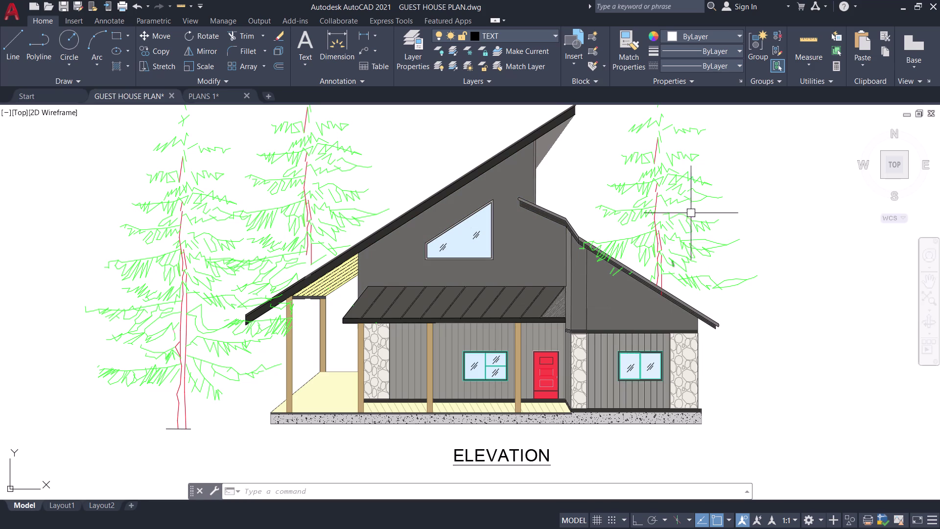
Pan around the guest house elevation, then switch to the PLANS 1 drawing.
middle_drag(810, 234, 683, 153)
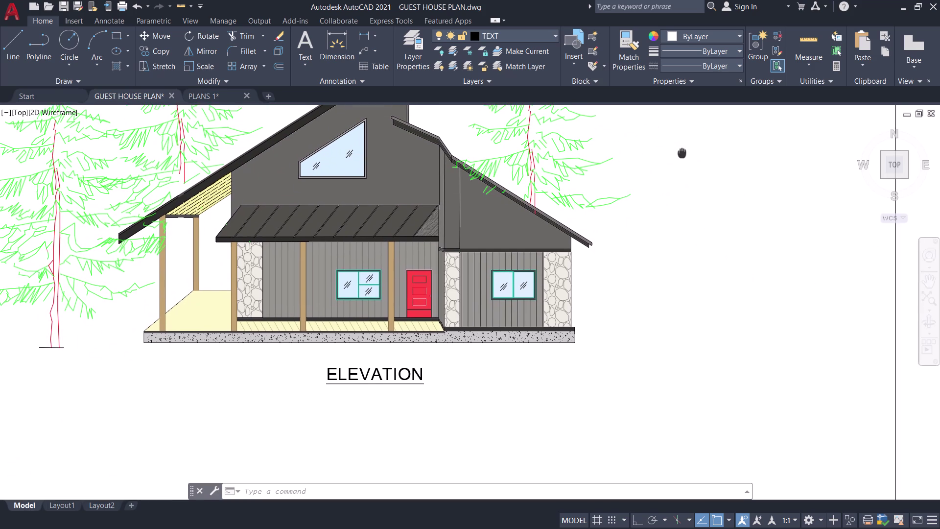
middle_drag(682, 153, 678, 155)
middle_drag(674, 271, 738, 212)
scroll(down, 3)
middle_drag(692, 234, 666, 266)
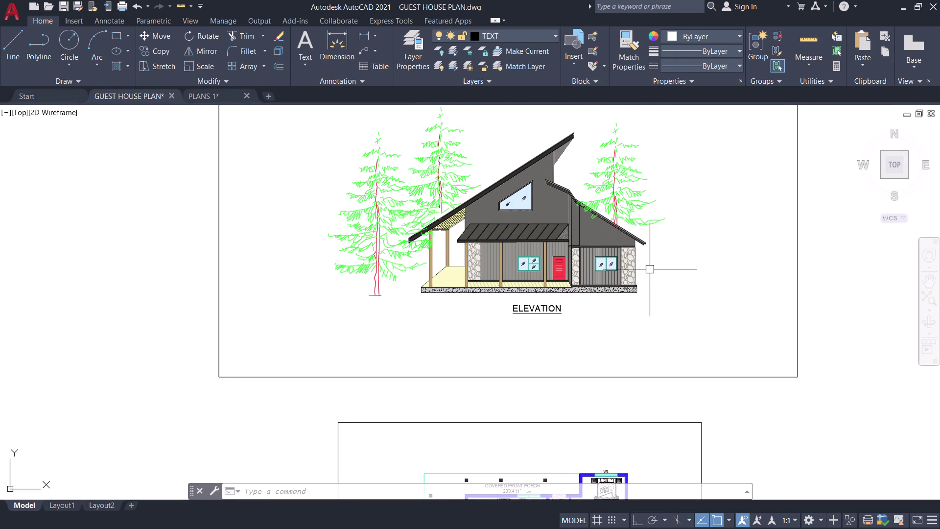
middle_drag(587, 321, 469, 302)
scroll(up, 3)
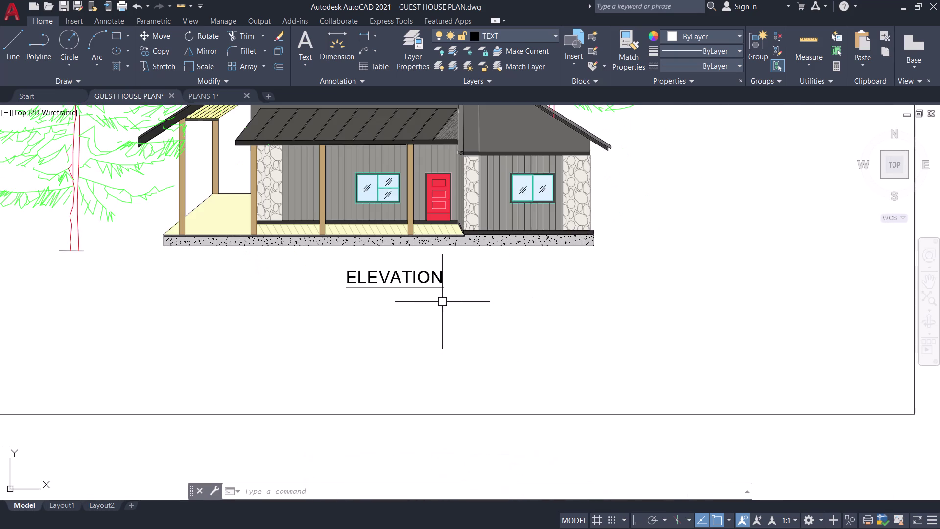
middle_drag(442, 302, 387, 324)
scroll(down, 3)
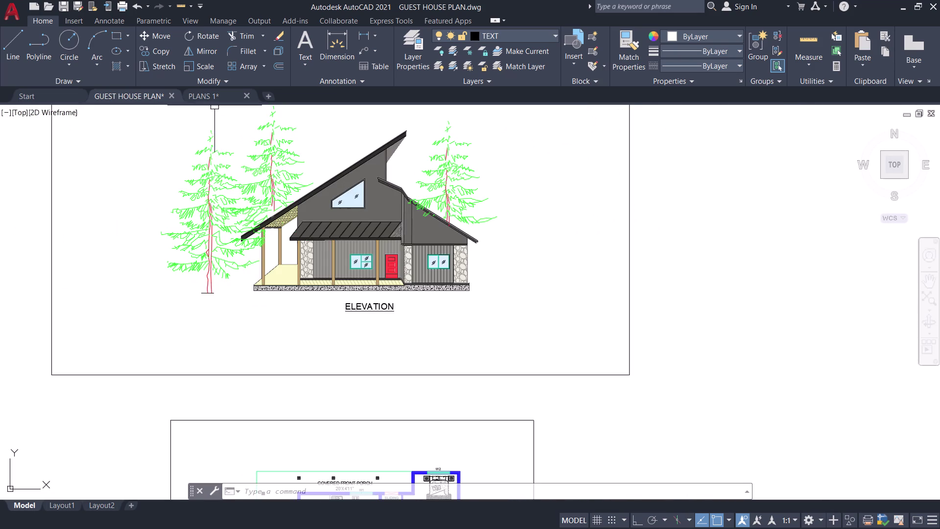
click(213, 95)
scroll(down, 3)
middle_drag(351, 199, 298, 200)
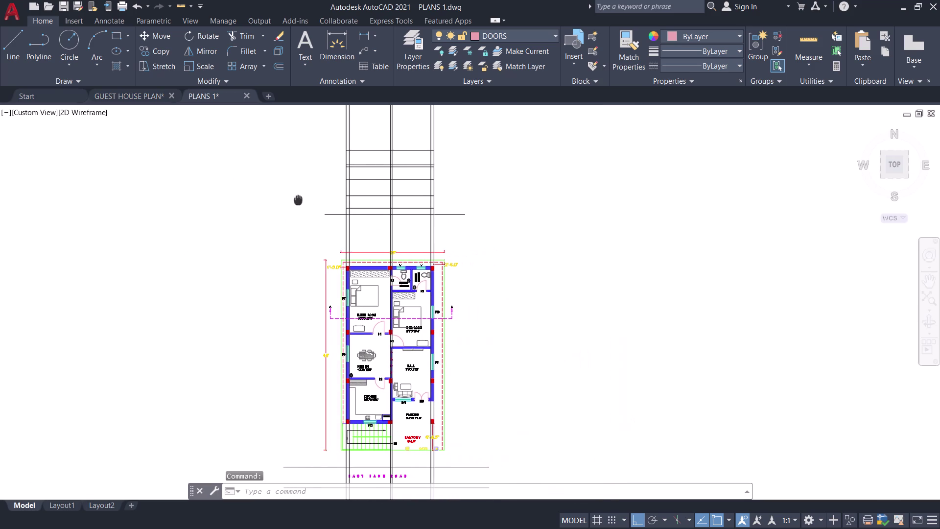
middle_drag(299, 200, 297, 200)
middle_drag(284, 200, 222, 263)
scroll(up, 3)
middle_drag(299, 241, 201, 236)
scroll(up, 3)
middle_drag(200, 235, 163, 224)
scroll(down, 3)
middle_drag(152, 248, 208, 173)
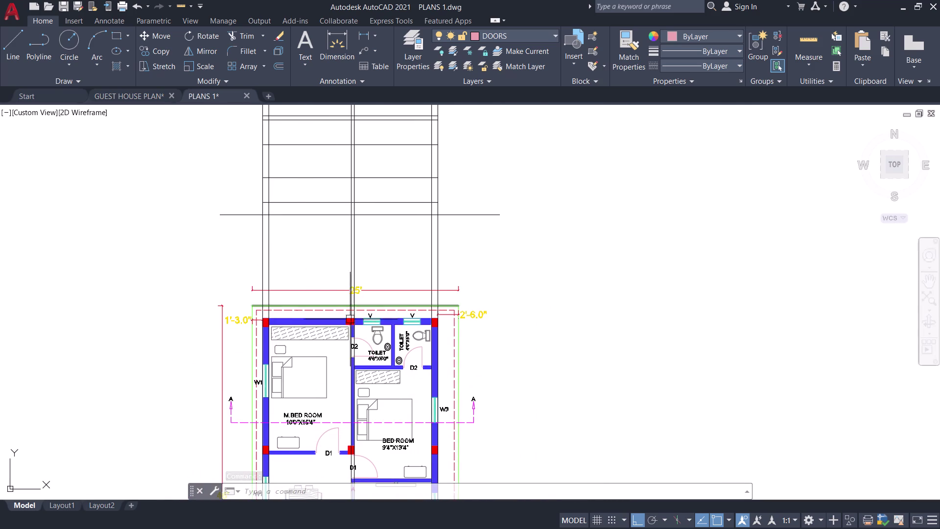
scroll(up, 3)
middle_drag(331, 358, 367, 275)
scroll(down, 3)
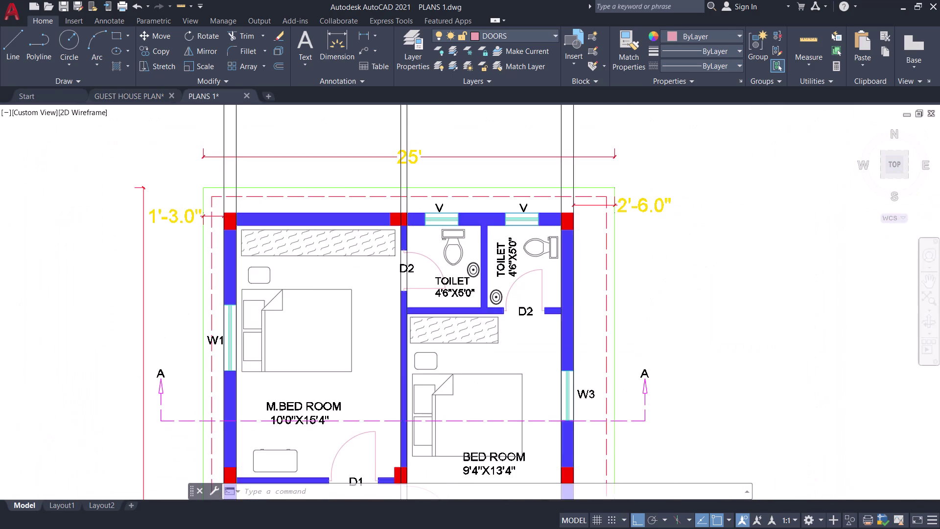
middle_drag(369, 272, 421, 405)
middle_drag(497, 300, 469, 333)
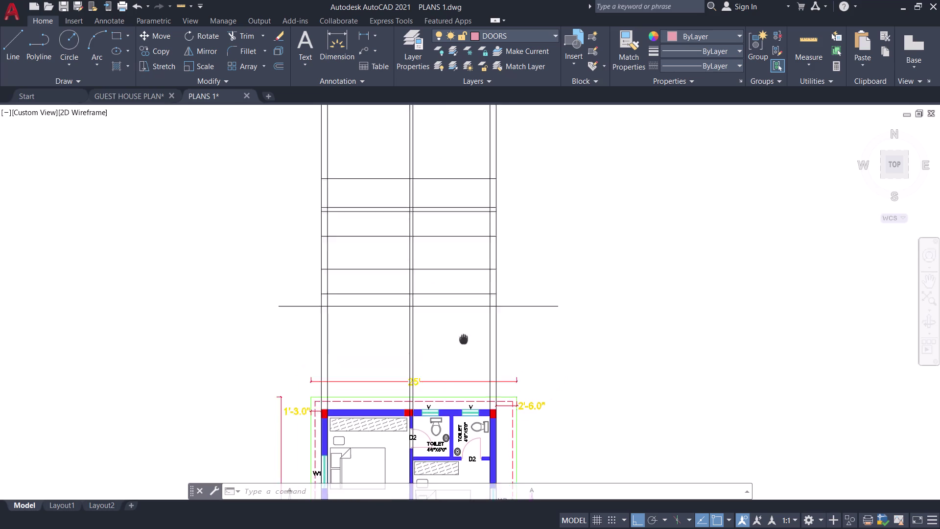
middle_drag(469, 333, 432, 355)
scroll(up, 3)
scroll(down, 3)
middle_drag(417, 266, 537, 196)
middle_drag(527, 200, 522, 280)
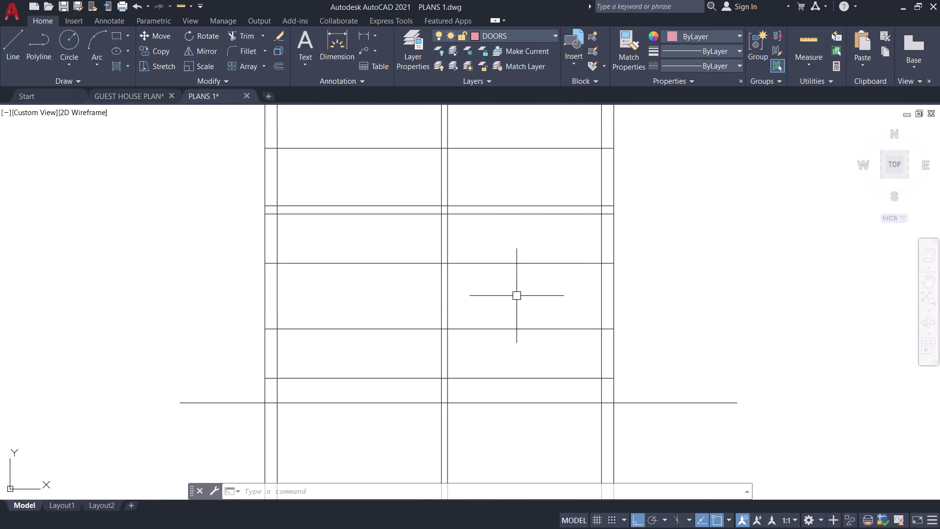
middle_drag(517, 296, 481, 217)
scroll(down, 3)
middle_drag(481, 217, 487, 266)
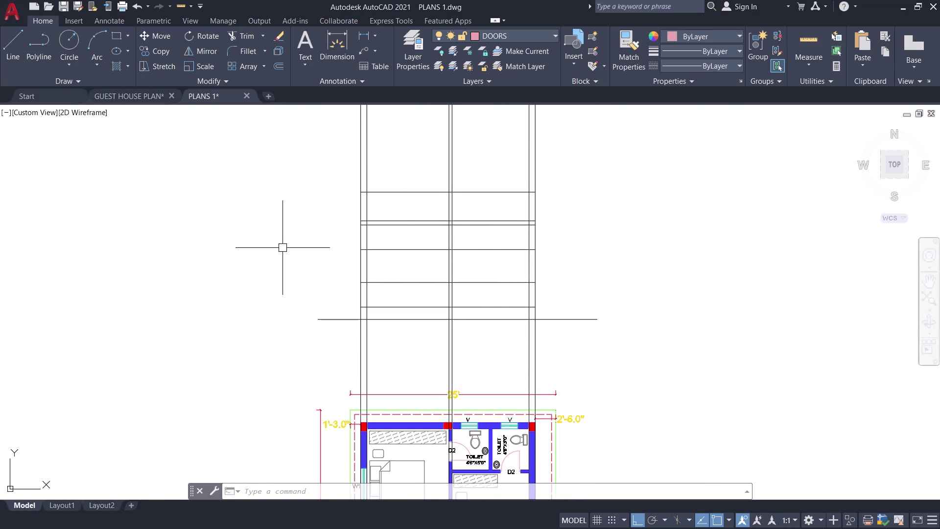
key(o)
key(p)
Set the uniform 2D model space background colour to Black and close Options.
key(space)
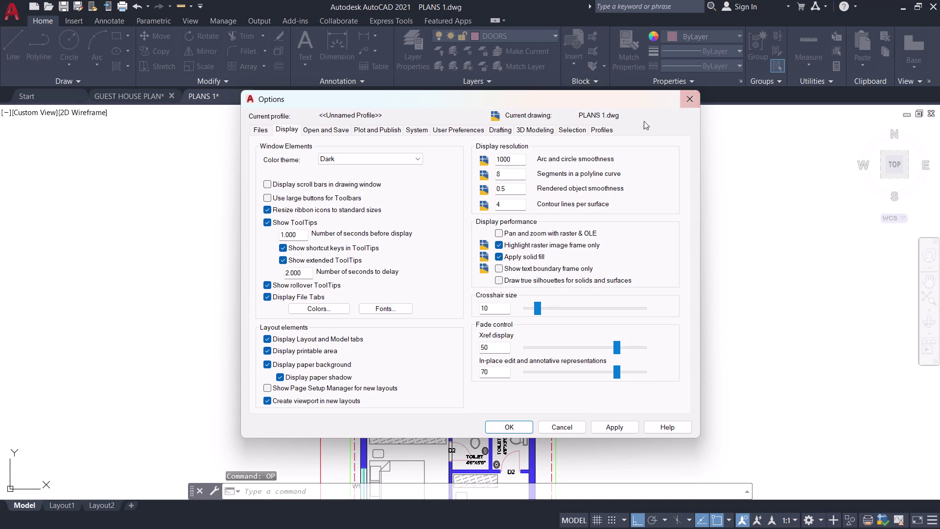
click(328, 308)
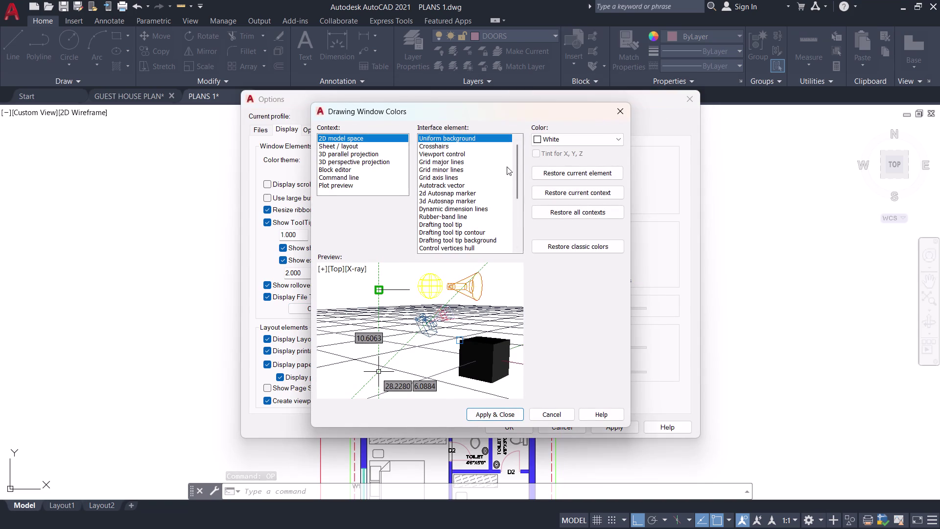
click(566, 136)
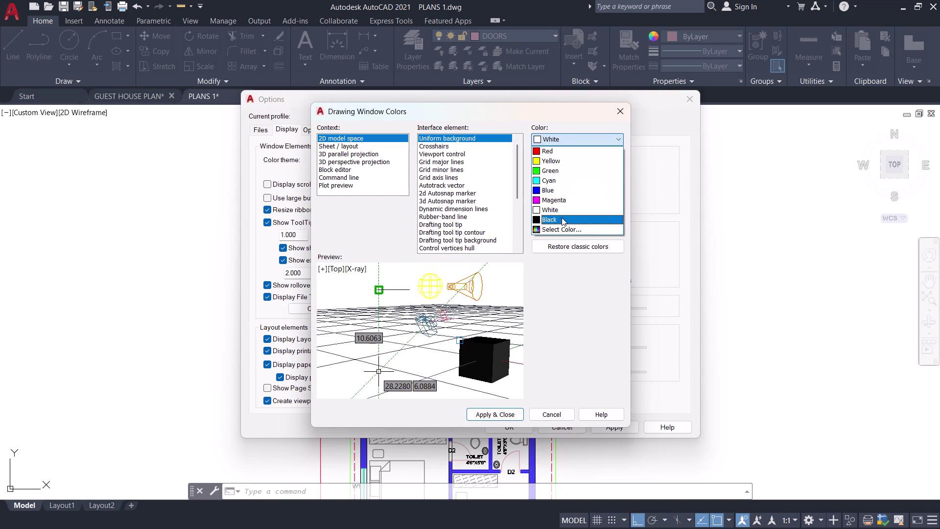
click(561, 218)
click(501, 417)
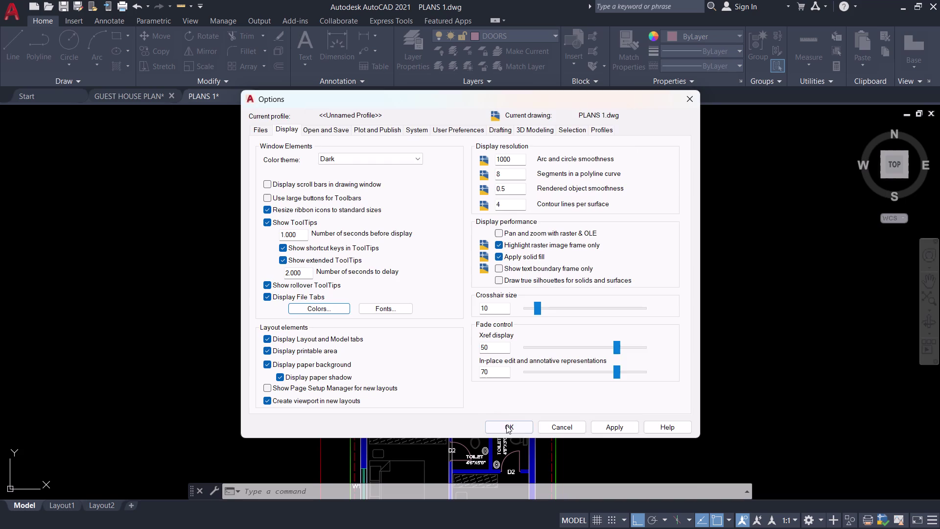
click(508, 426)
scroll(up, 3)
middle_drag(499, 259, 449, 268)
scroll(down, 3)
middle_drag(449, 270, 428, 265)
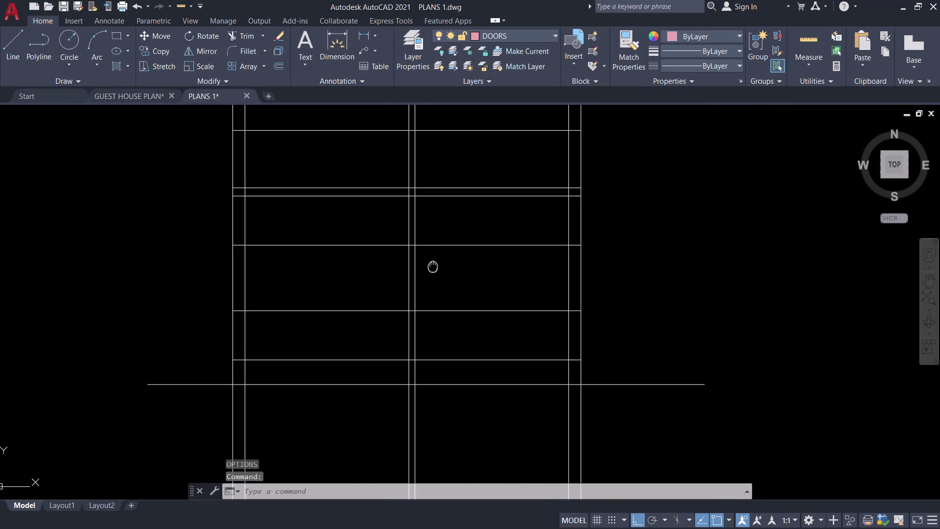
middle_drag(428, 265, 369, 260)
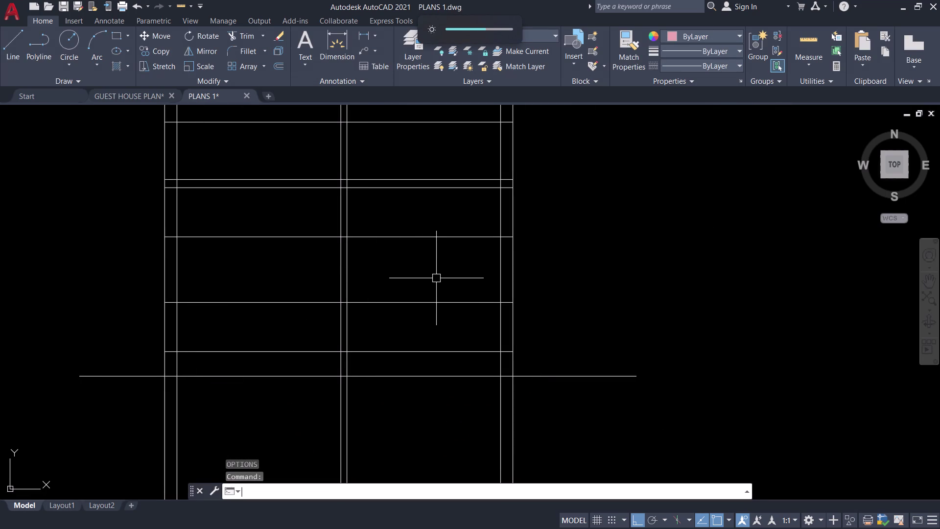
middle_drag(438, 318, 452, 254)
scroll(down, 3)
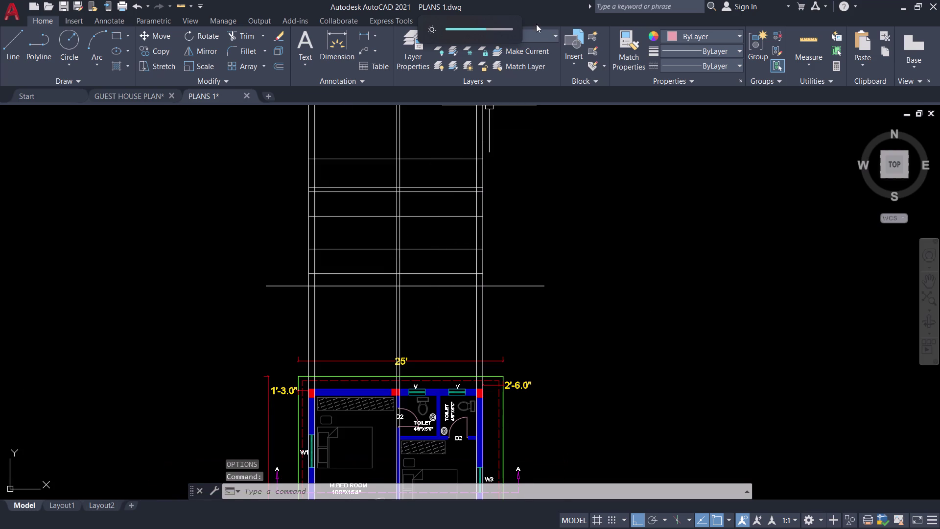
middle_drag(519, 293, 511, 279)
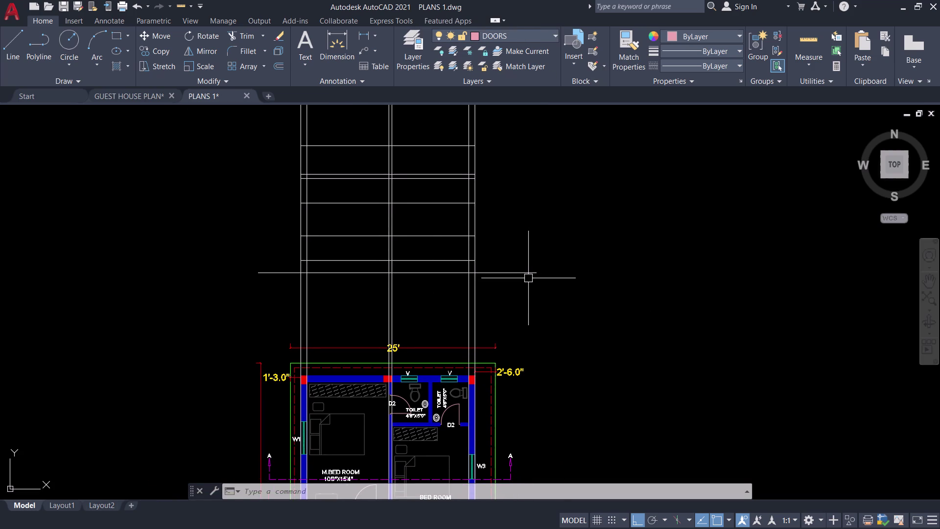
key(x)
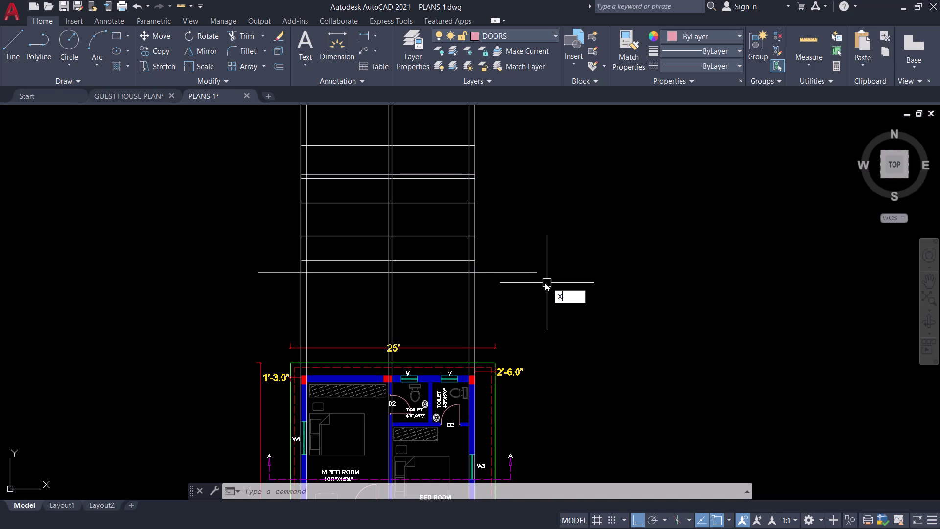
Start vertical construction lines (XLINE, Ver) and place one through the toilet door jamb.
key(l)
key(space)
key(v)
key(space)
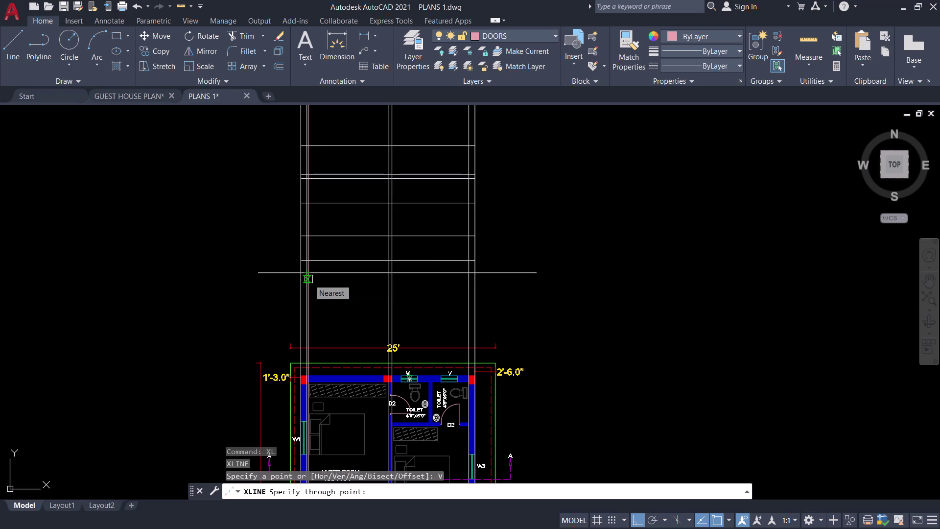
middle_drag(438, 409, 440, 410)
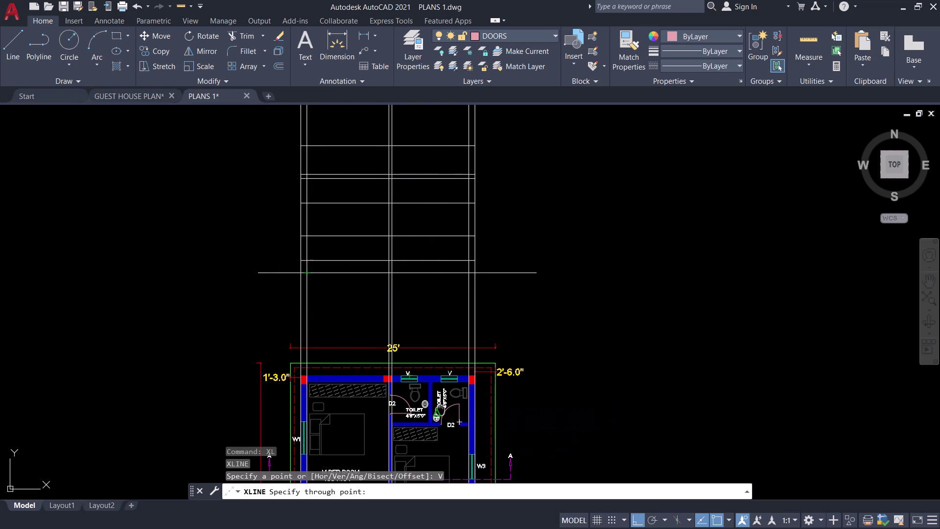
middle_drag(440, 410, 477, 303)
scroll(up, 3)
scroll(up, 3)
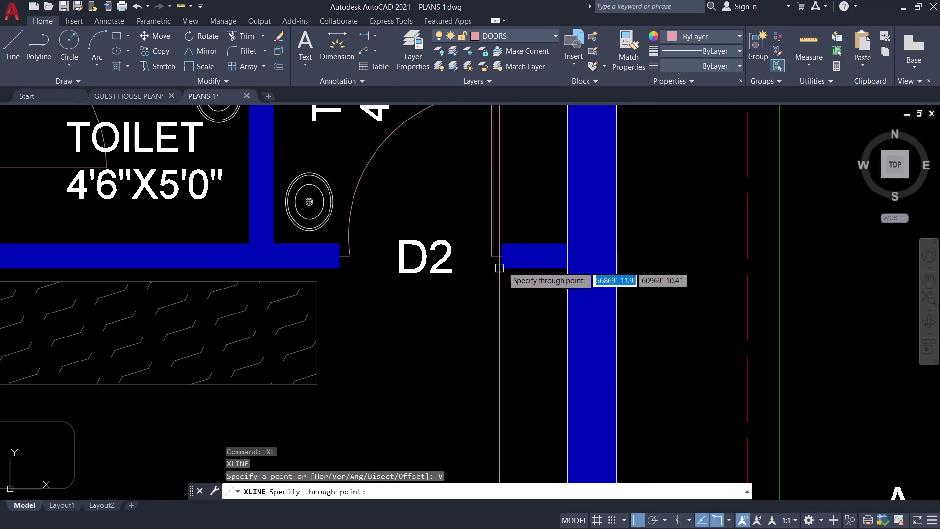
scroll(up, 3)
click(494, 291)
Add a vertical construction line through the wall edge and finish the command.
scroll(down, 3)
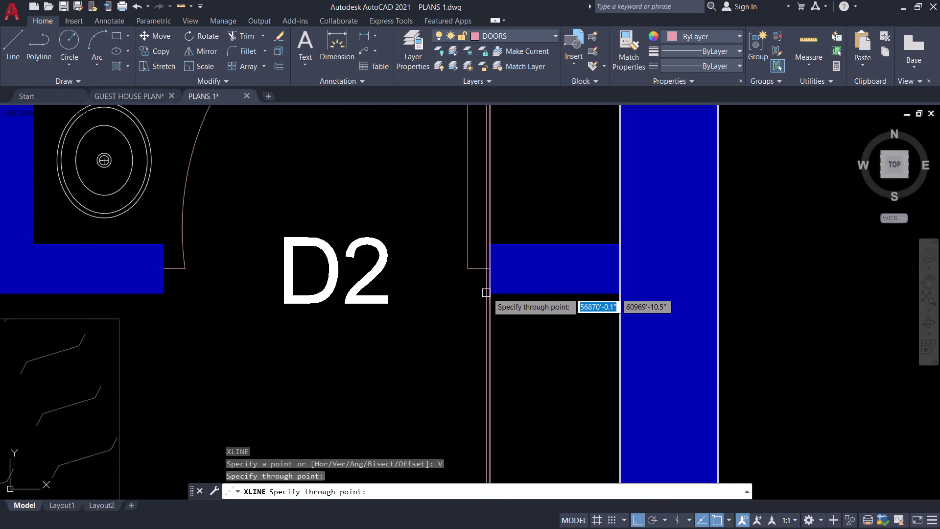
scroll(up, 3)
click(310, 296)
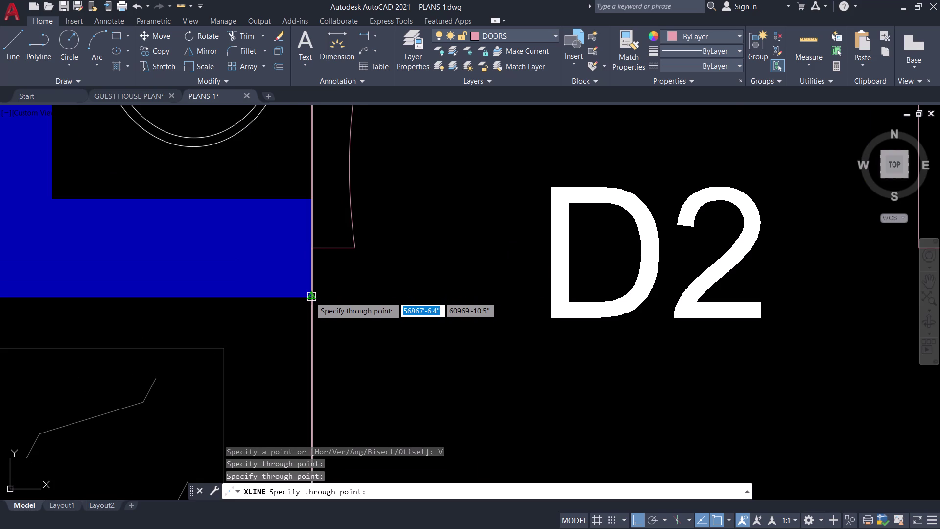
scroll(down, 3)
scroll(down, 3)
scroll(down, 3)
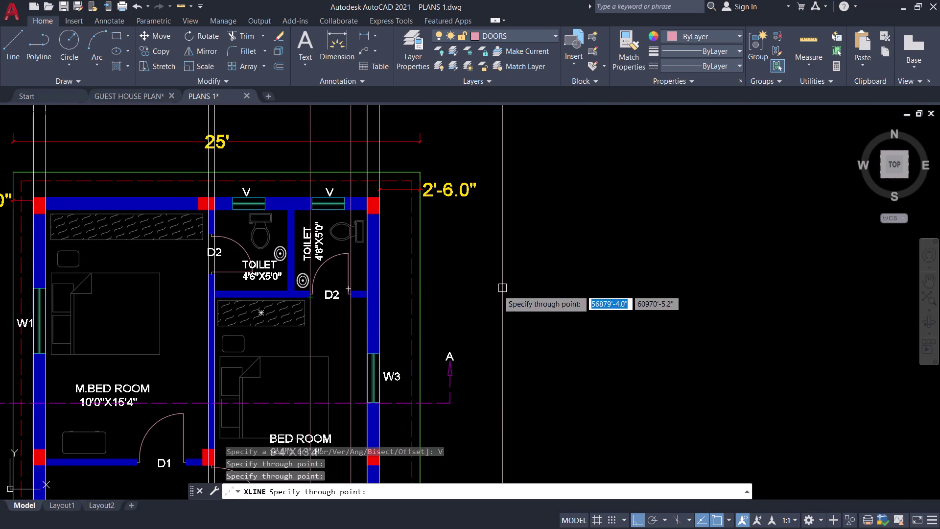
middle_drag(485, 295, 511, 246)
key(space)
scroll(down, 3)
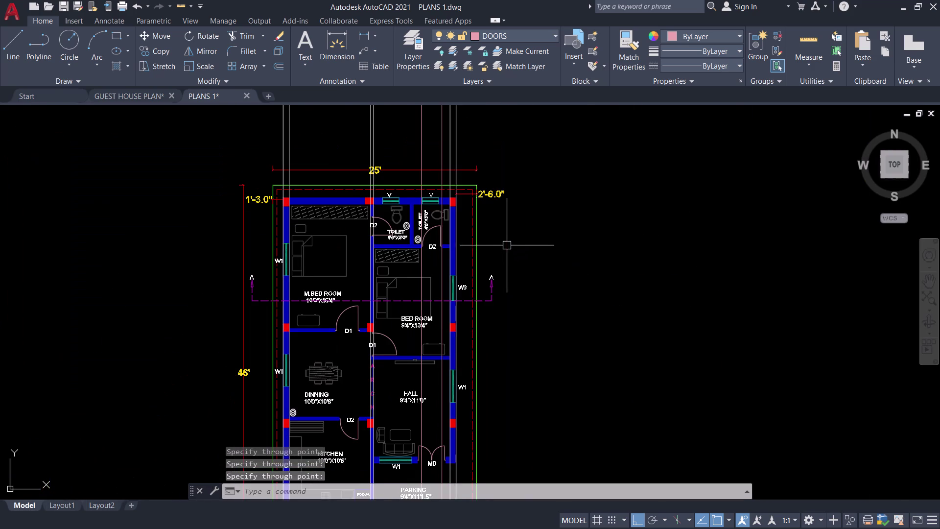
middle_drag(509, 244, 530, 256)
middle_drag(605, 233, 612, 390)
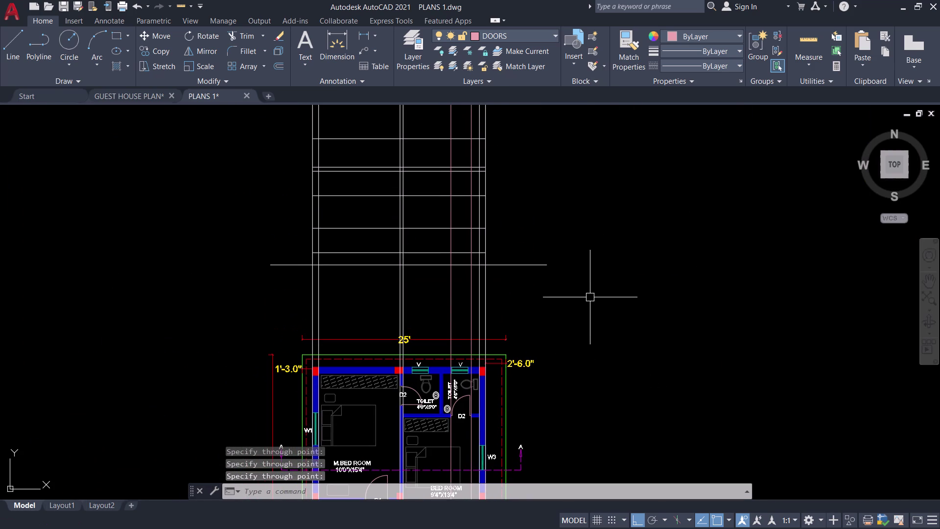
scroll(up, 3)
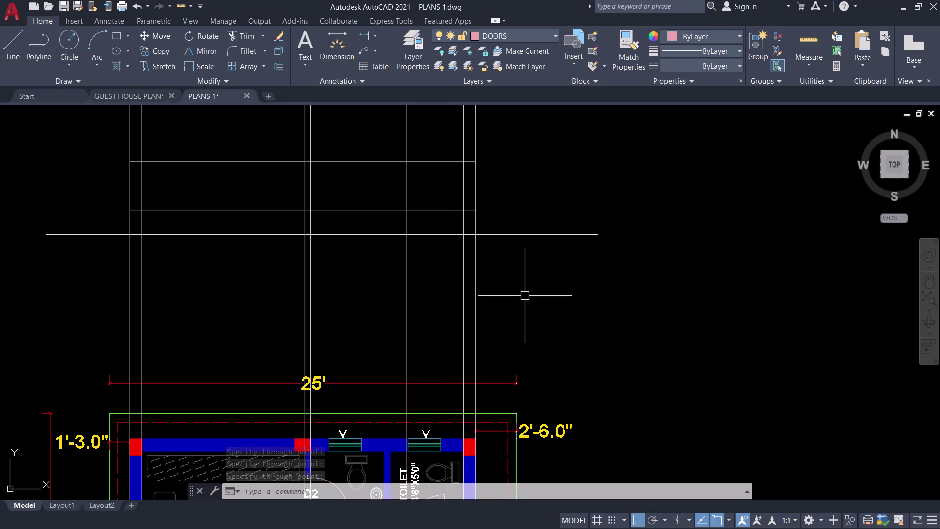
Trim the projection lines using a fence drawn across them.
key(t)
key(r)
key(space)
click(539, 301)
click(13, 304)
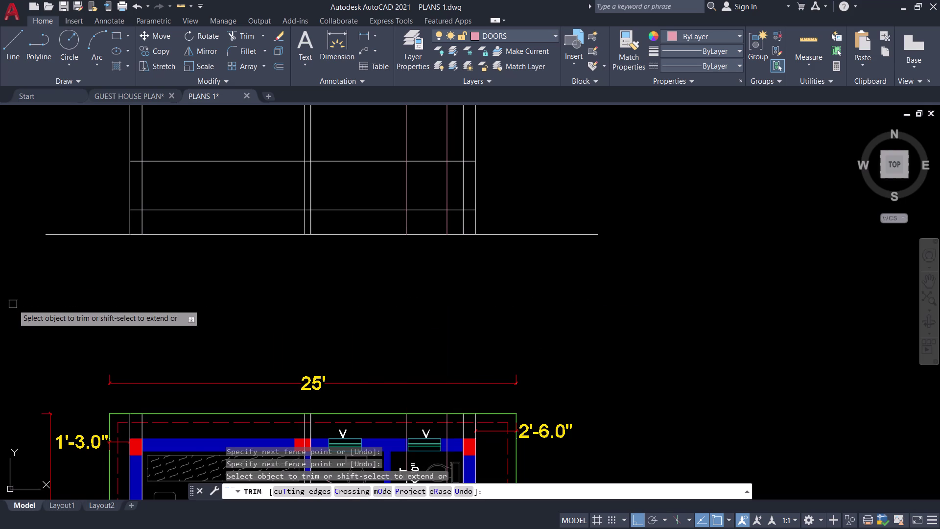
scroll(down, 3)
middle_drag(331, 348, 545, 173)
key(space)
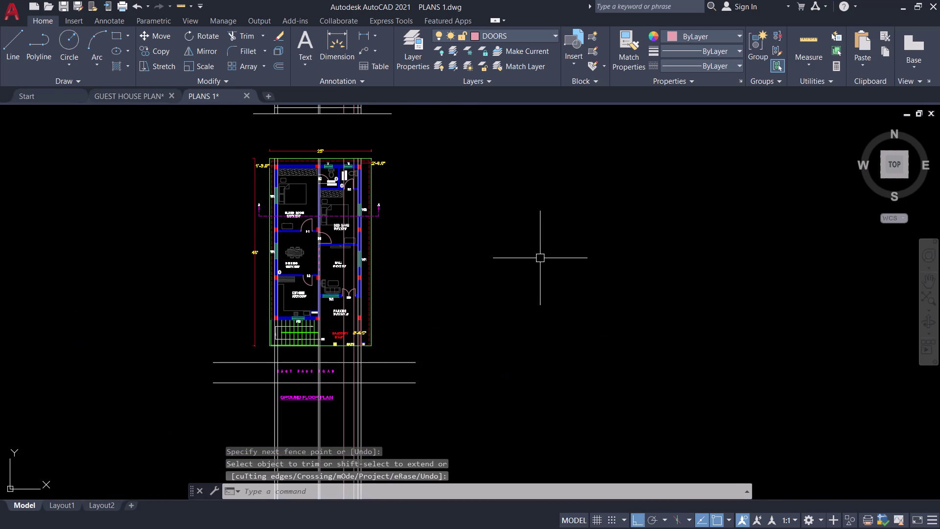
Erase the vertical projection lines crossing the ground floor plan.
middle_drag(540, 258, 608, 81)
drag(638, 248, 616, 257)
click(52, 348)
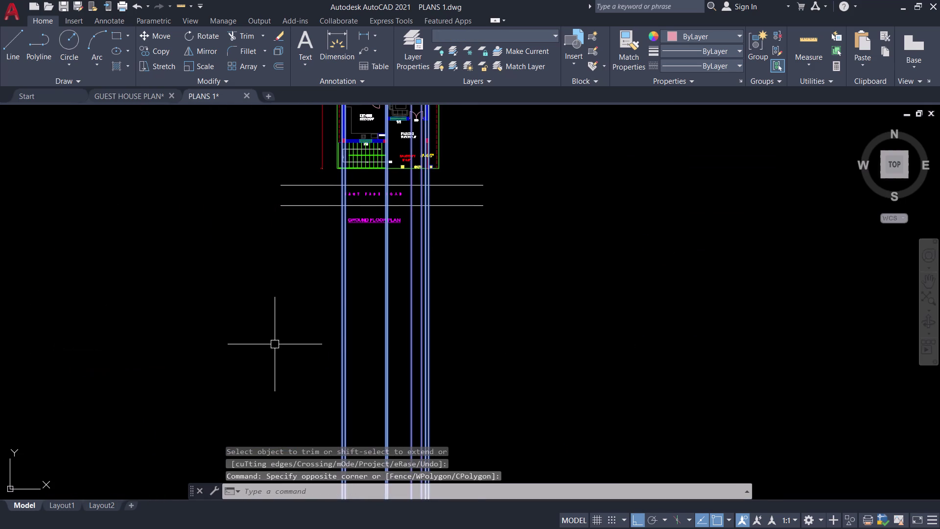
text(E)
key(space)
scroll(down, 3)
scroll(up, 3)
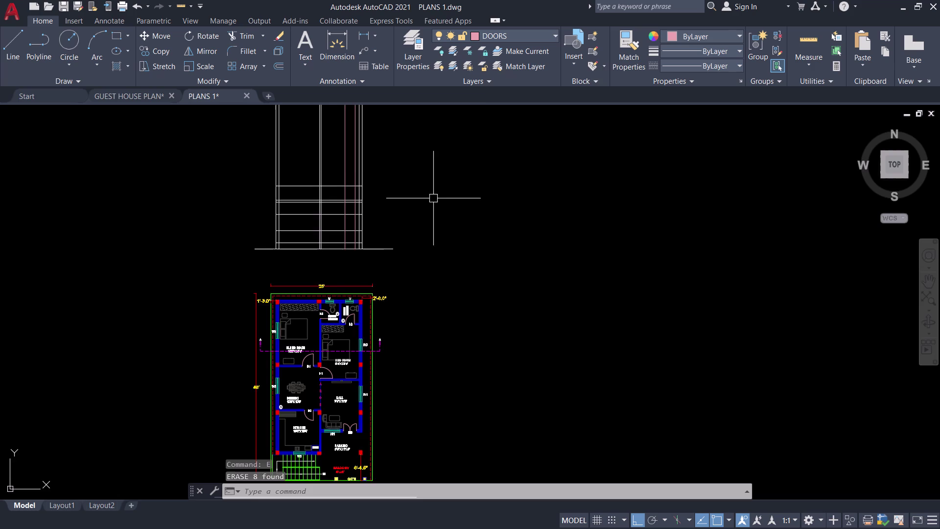
middle_drag(434, 198, 454, 295)
scroll(up, 3)
Fence-trim the leftover line ends above the elevation.
key(t)
key(r)
key(space)
drag(480, 212, 473, 209)
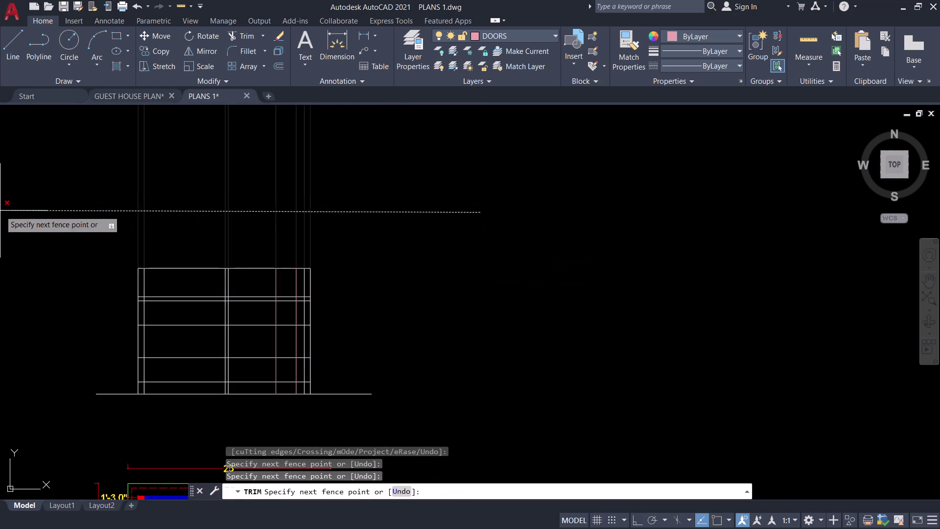
click(0, 210)
middle_drag(213, 236, 251, 176)
key(space)
scroll(up, 3)
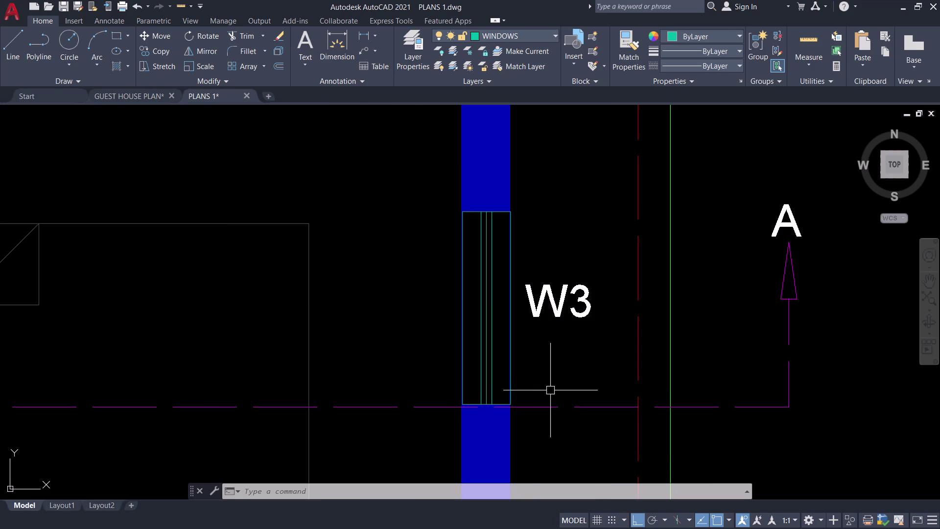
scroll(down, 3)
scroll(down, 3)
scroll(up, 3)
click(553, 399)
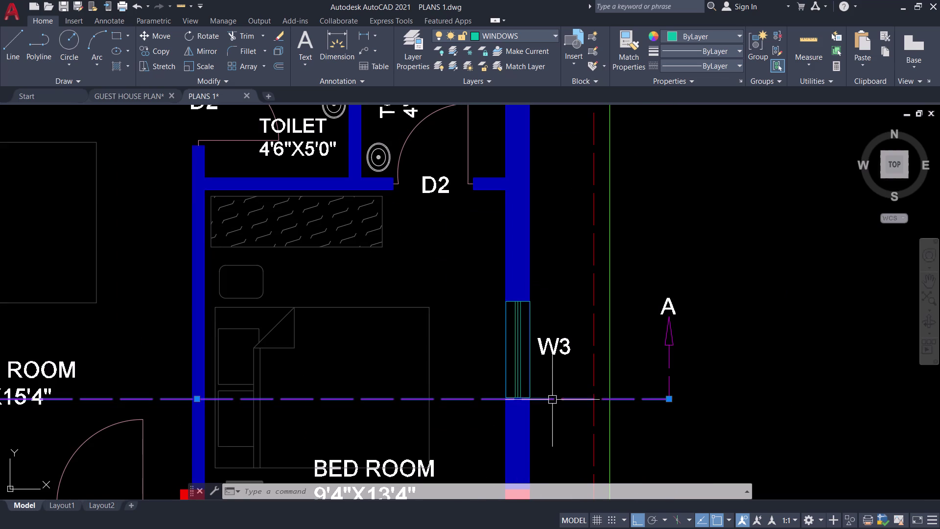
click(669, 368)
drag(682, 343, 670, 340)
drag(653, 325, 657, 325)
drag(680, 325, 668, 310)
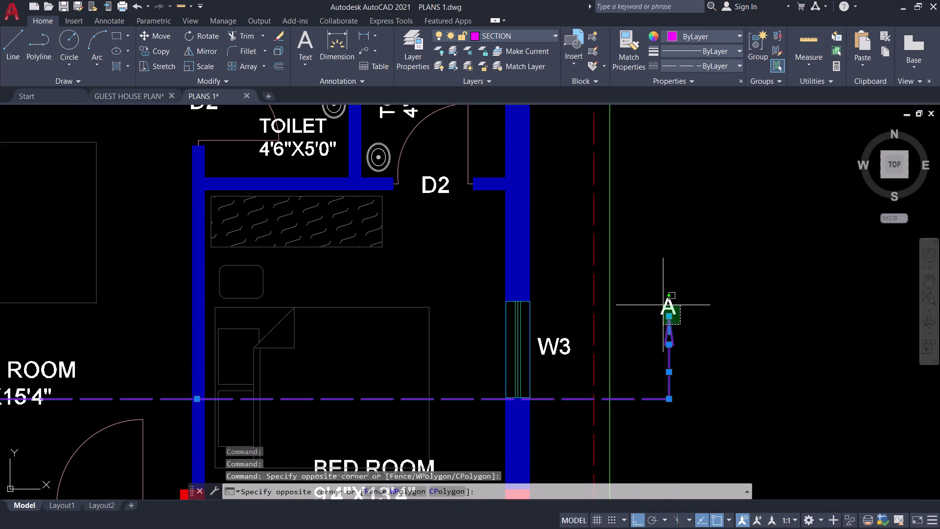
drag(667, 310, 660, 294)
click(658, 293)
scroll(down, 3)
middle_drag(680, 293, 706, 290)
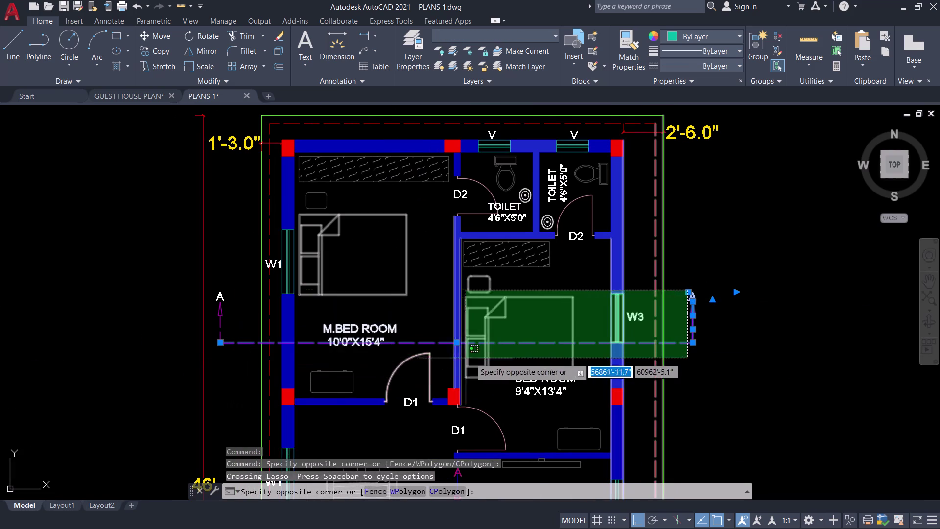
key(Escape)
scroll(up, 3)
drag(256, 327, 249, 321)
click(189, 304)
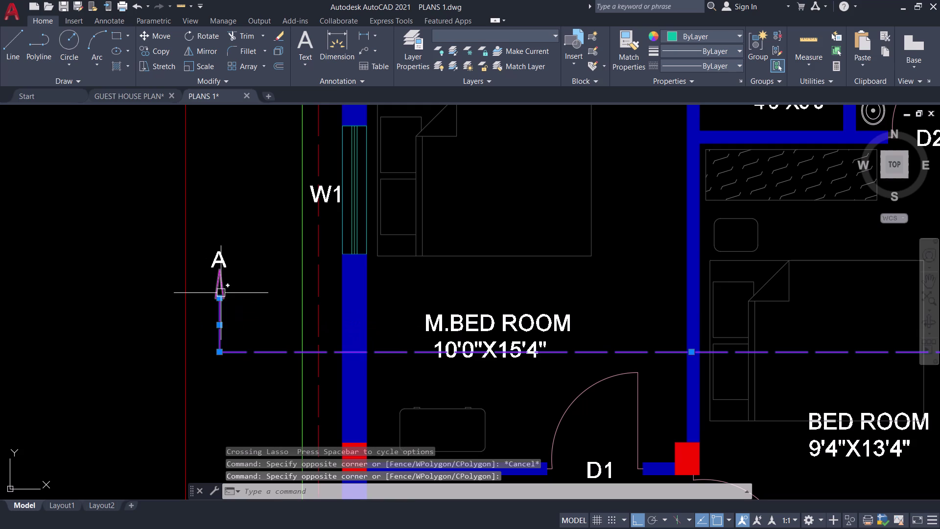
drag(235, 275, 231, 275)
click(196, 260)
scroll(up, 3)
scroll(down, 3)
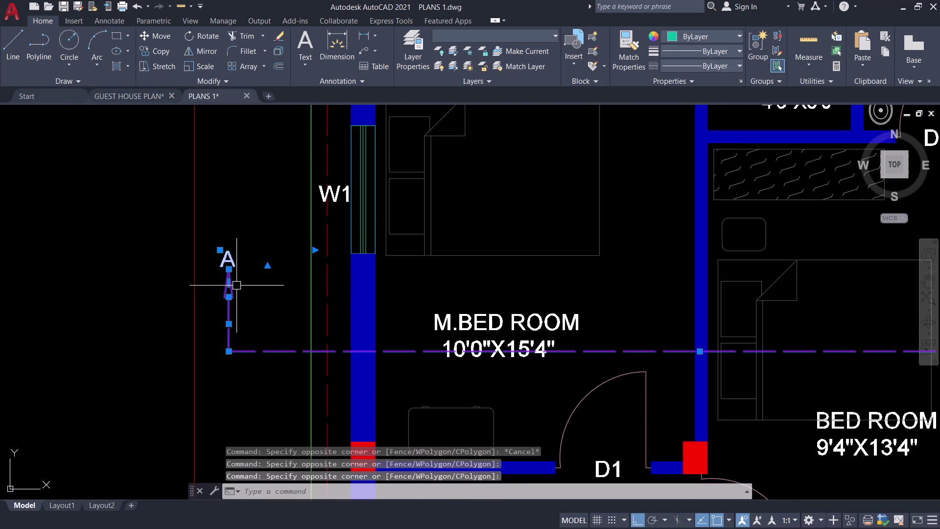
middle_drag(254, 303, 198, 324)
key(j)
key(space)
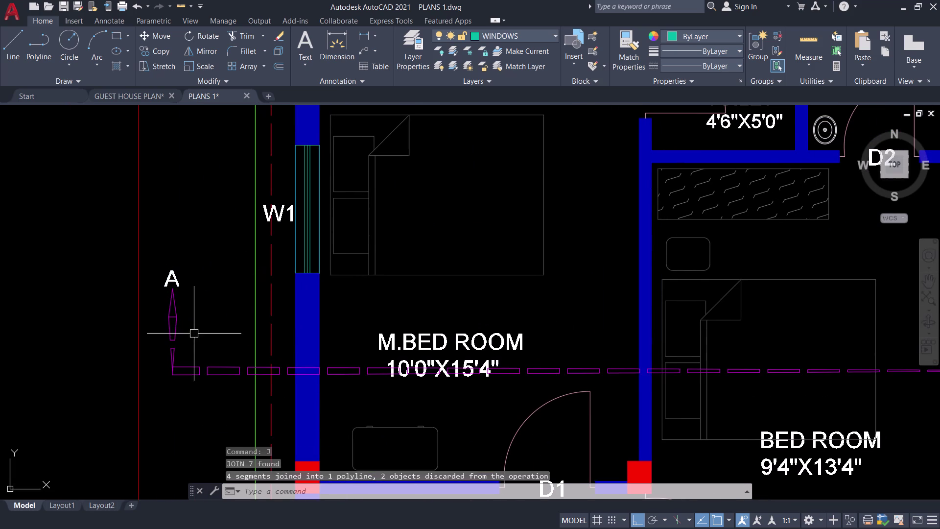
scroll(down, 3)
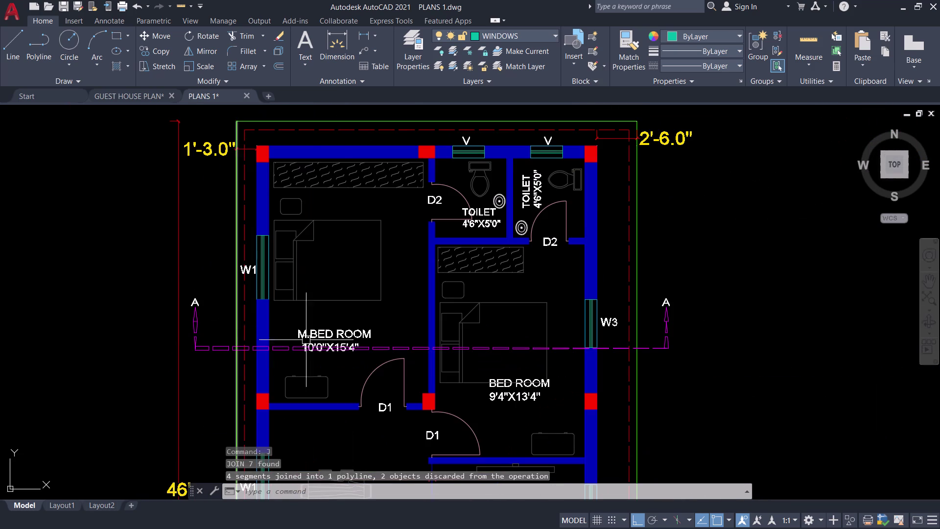
key(ctrl+z)
key(ctrl+z)
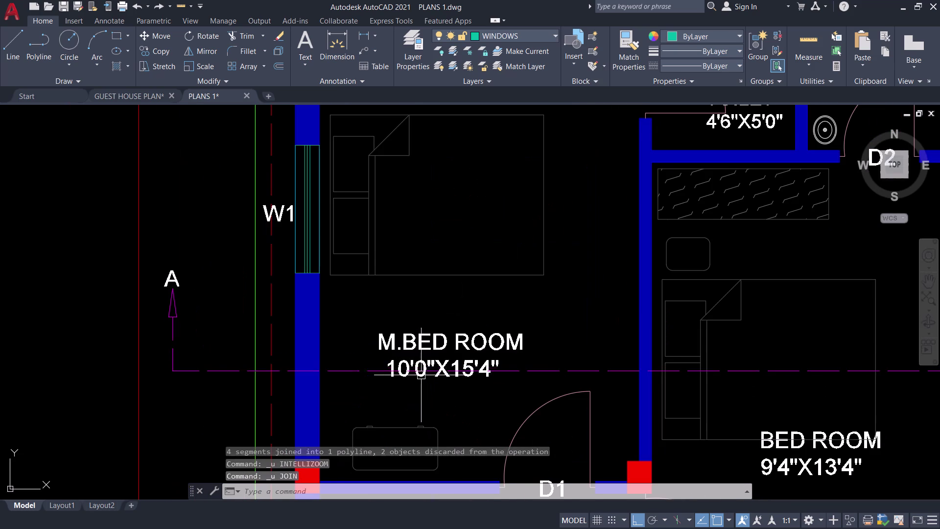
click(203, 370)
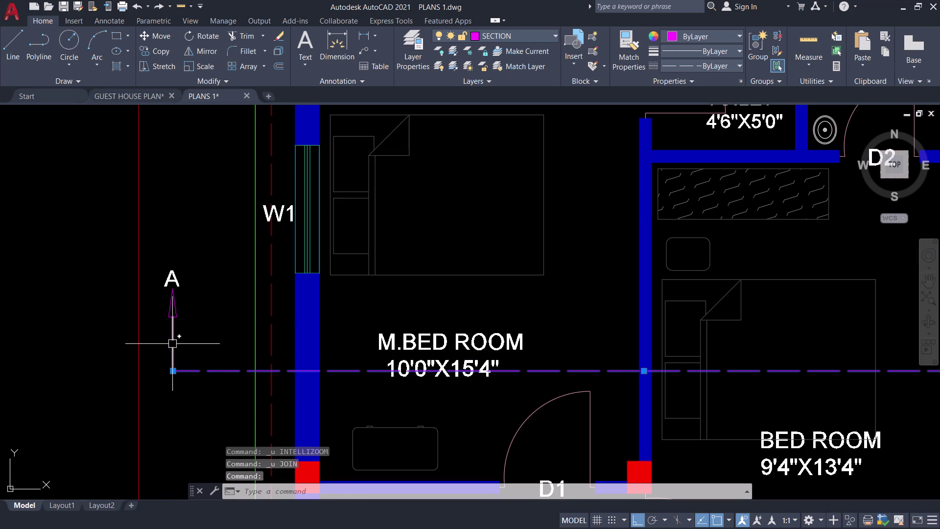
click(170, 343)
click(189, 308)
click(158, 300)
click(184, 288)
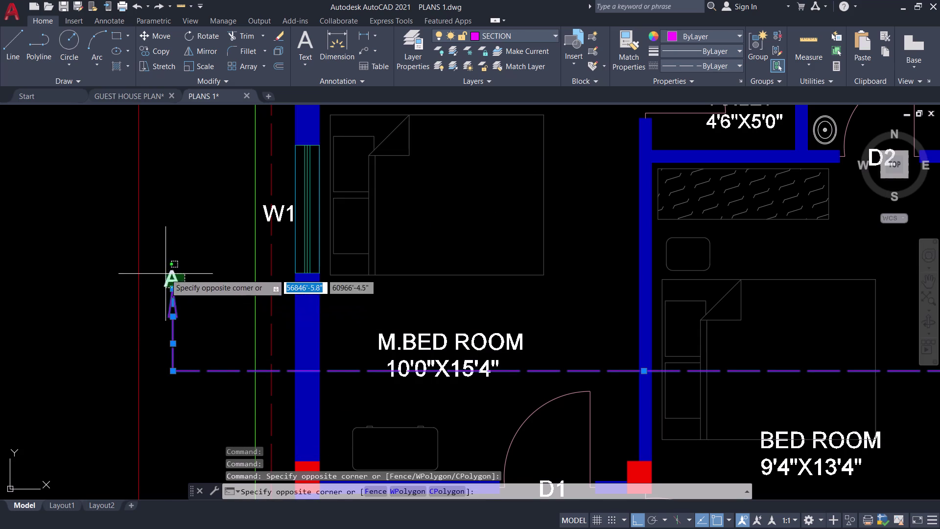
click(162, 270)
scroll(down, 3)
scroll(up, 3)
drag(407, 330, 396, 333)
click(366, 333)
drag(405, 313, 396, 309)
click(372, 295)
drag(408, 290, 392, 280)
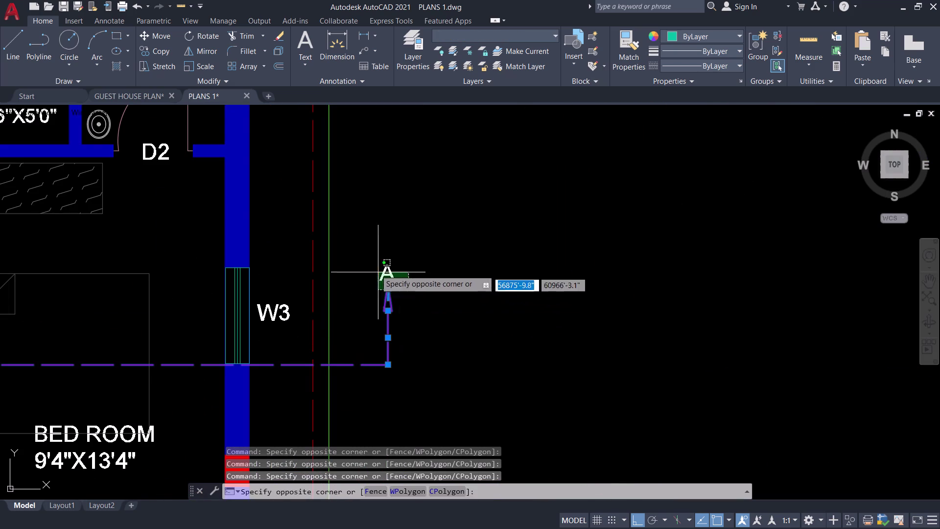
click(373, 260)
text(J)
key(space)
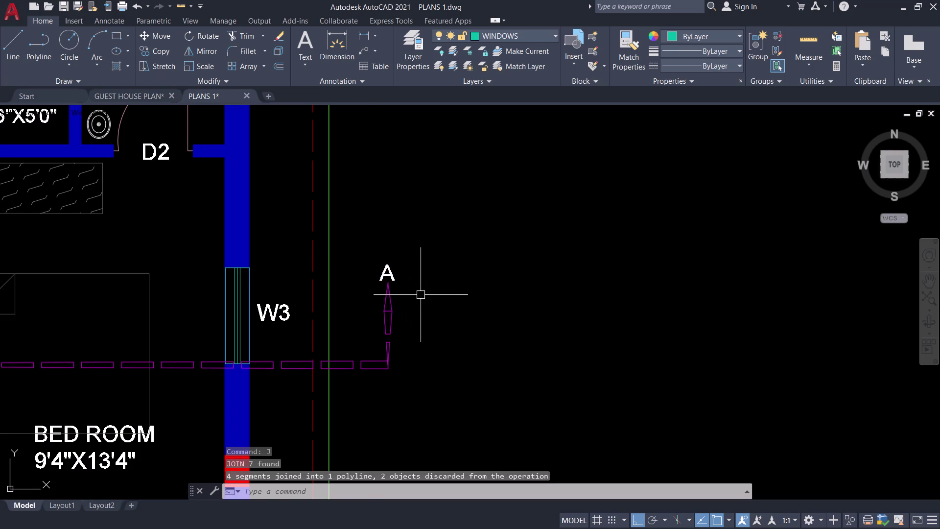
scroll(down, 3)
middle_drag(424, 300, 511, 304)
scroll(up, 3)
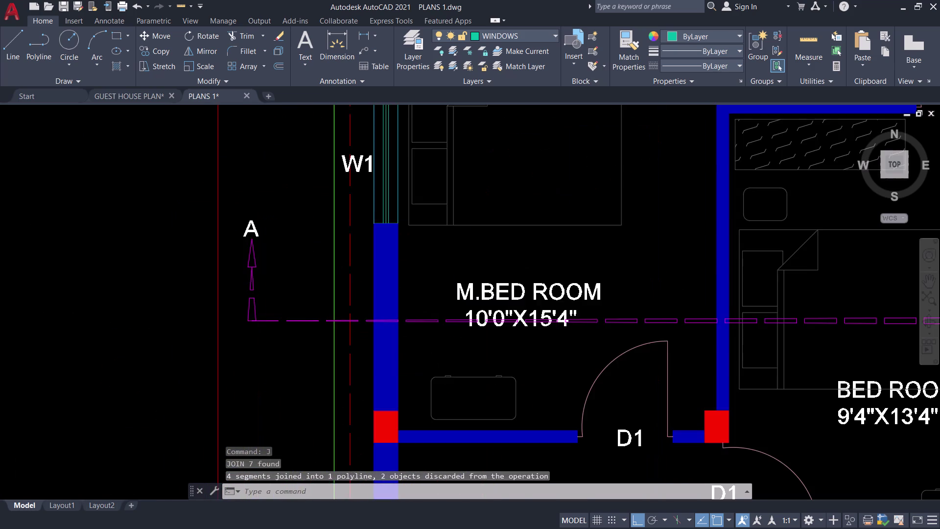
scroll(down, 3)
scroll(down, 3)
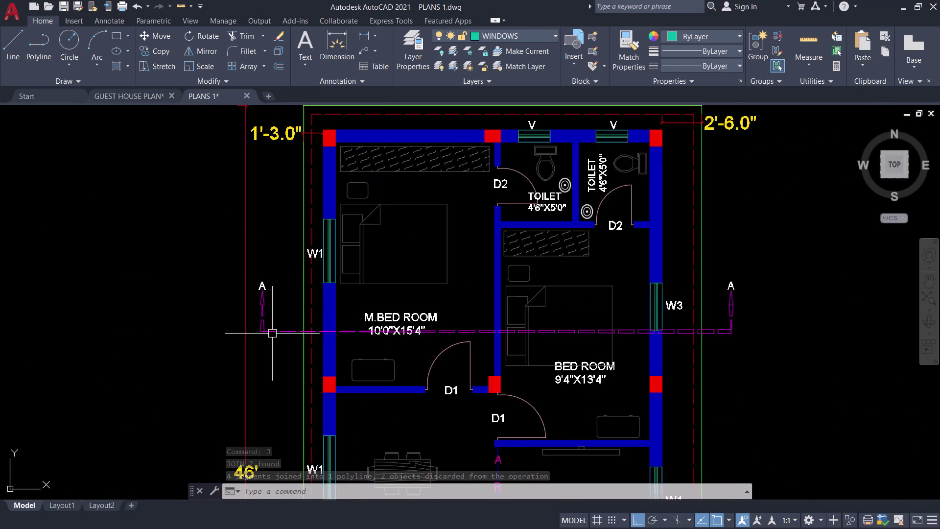
scroll(down, 3)
scroll(up, 3)
key(ctrl+z)
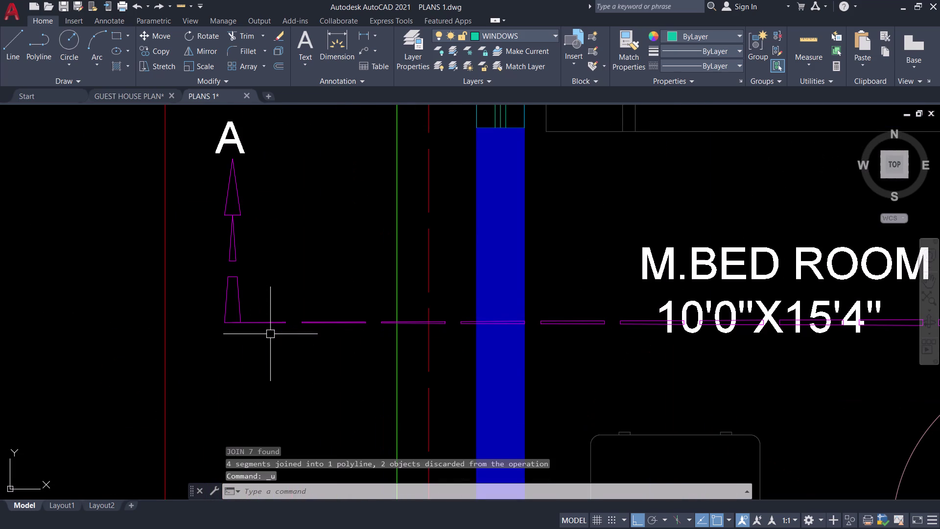
key(ctrl+z)
key(ctrl+z)
key(ctrl+z)
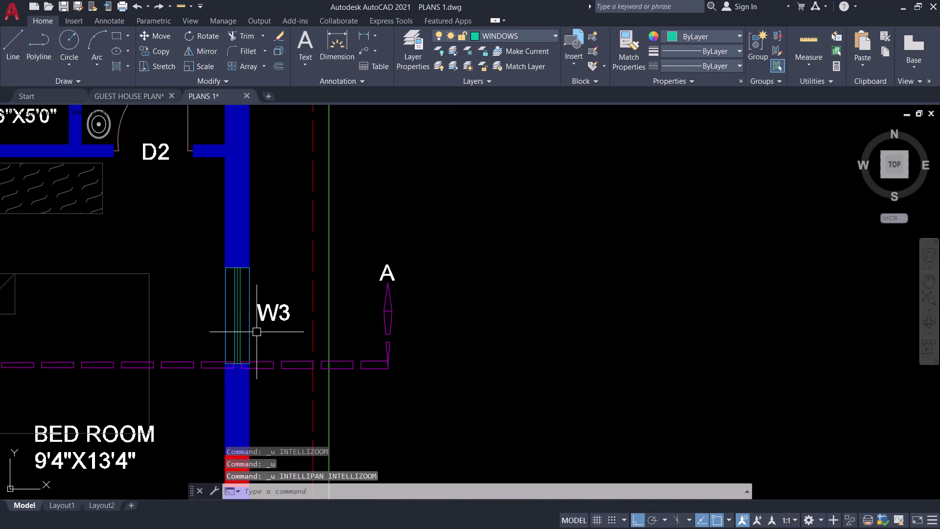
key(ctrl+z)
click(281, 362)
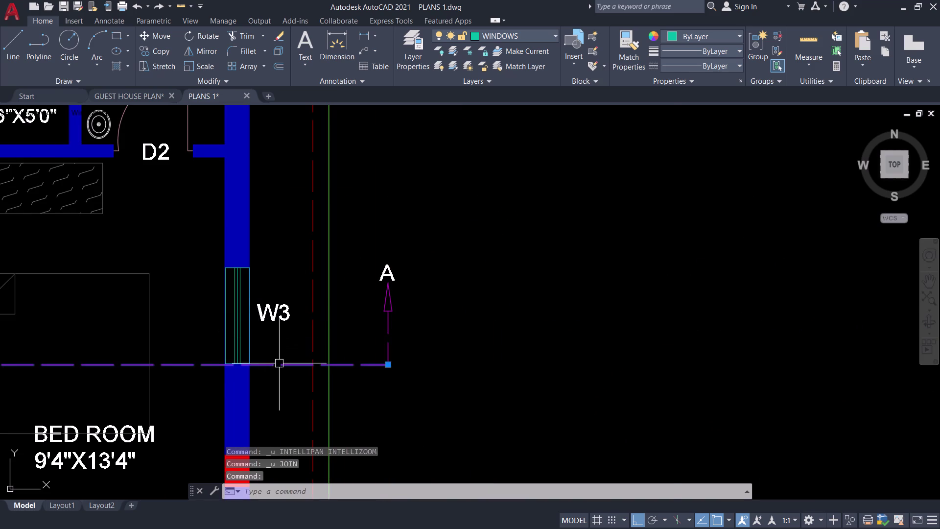
scroll(up, 3)
scroll(up, 3)
scroll(down, 3)
scroll(down, 3)
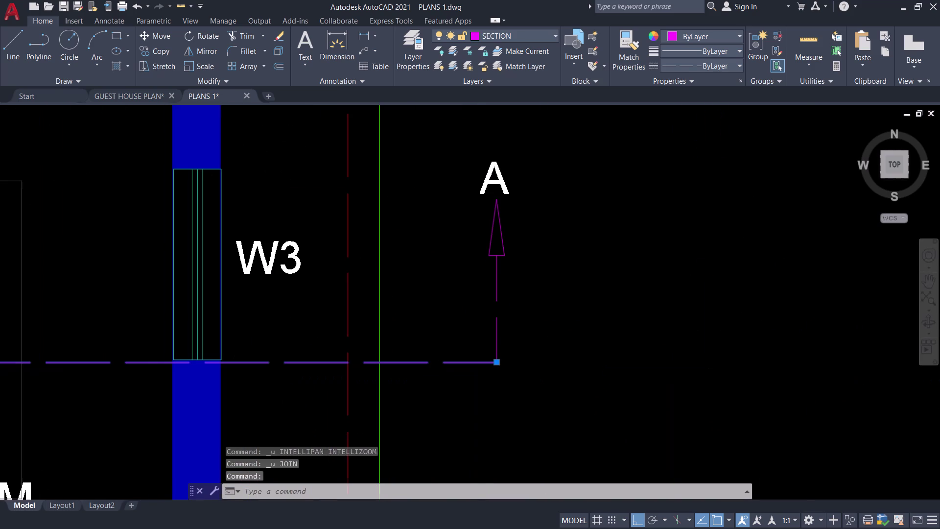
text(J)
key(space)
scroll(down, 3)
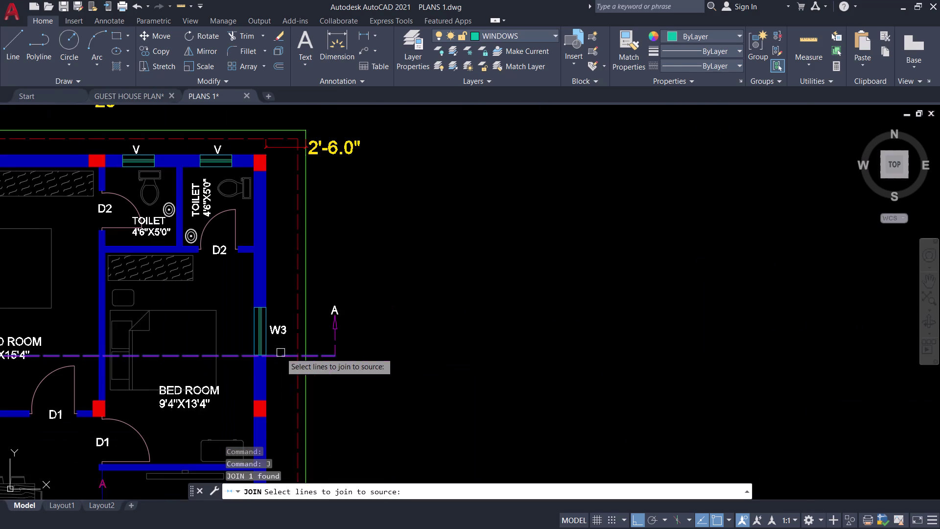
middle_drag(282, 353, 369, 353)
click(421, 345)
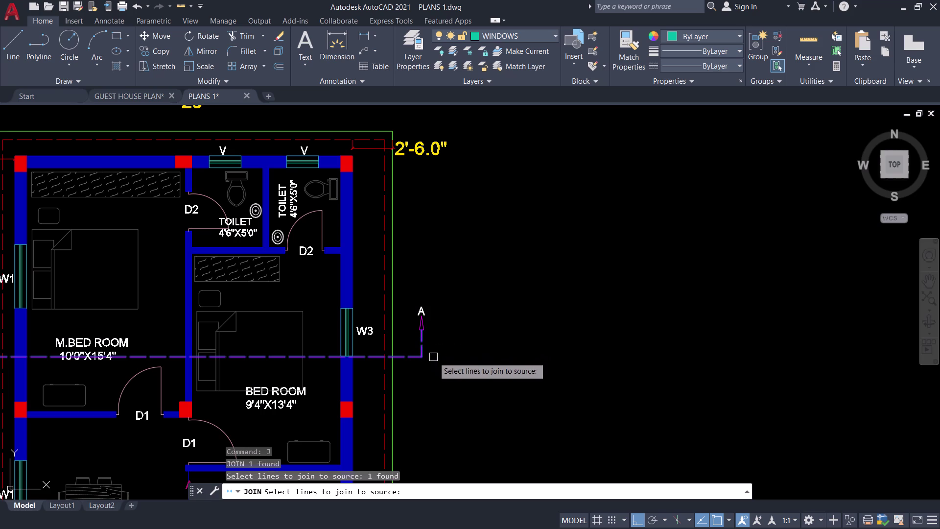
key(space)
scroll(down, 3)
middle_drag(438, 363, 500, 350)
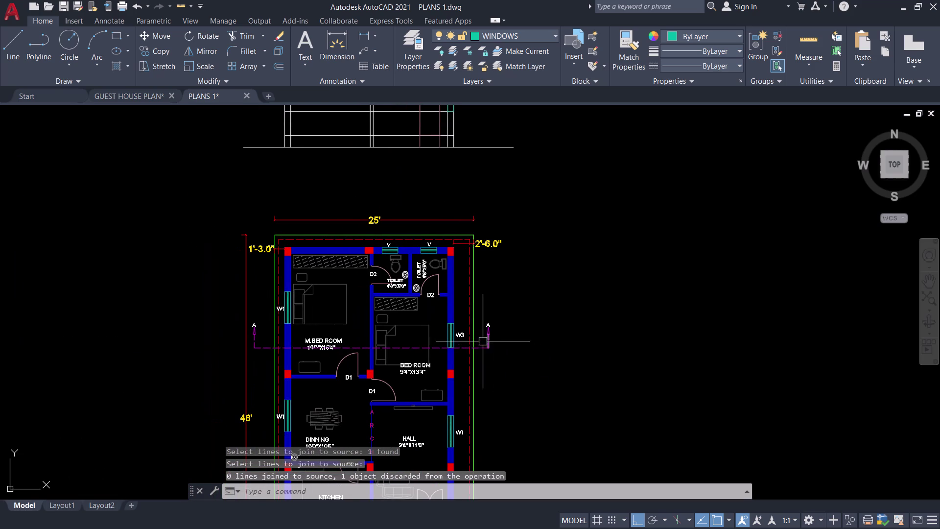
click(481, 349)
scroll(up, 3)
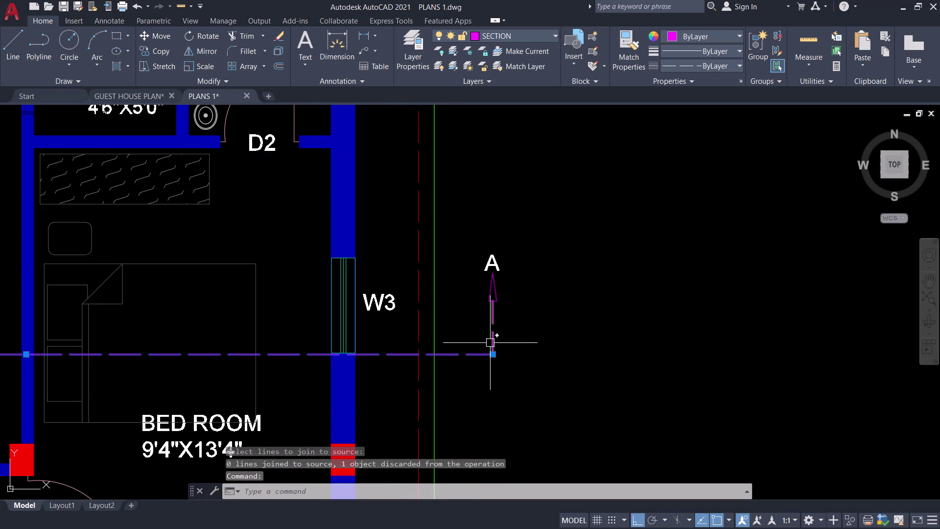
drag(510, 337, 492, 337)
click(470, 329)
drag(526, 309, 513, 309)
click(480, 288)
drag(515, 289, 494, 274)
click(479, 256)
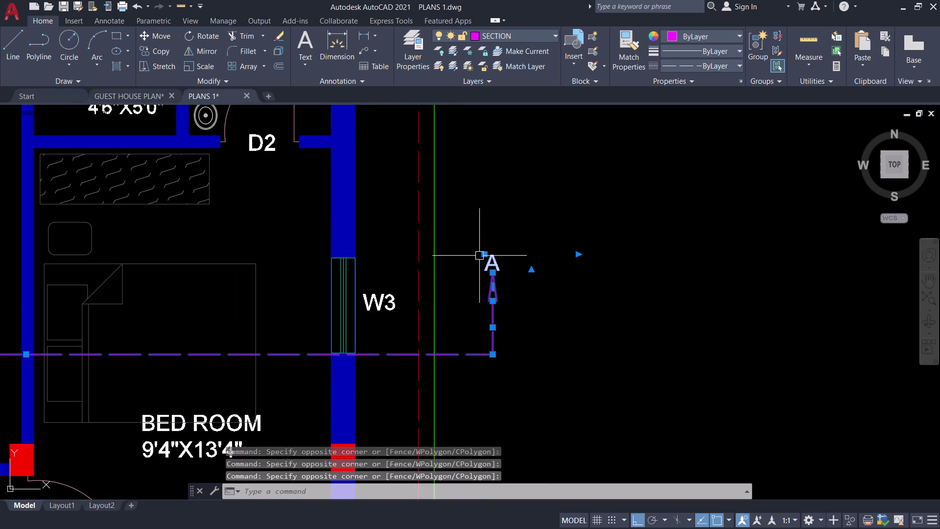
scroll(down, 3)
Select the left section marker A pieces and group them.
scroll(up, 3)
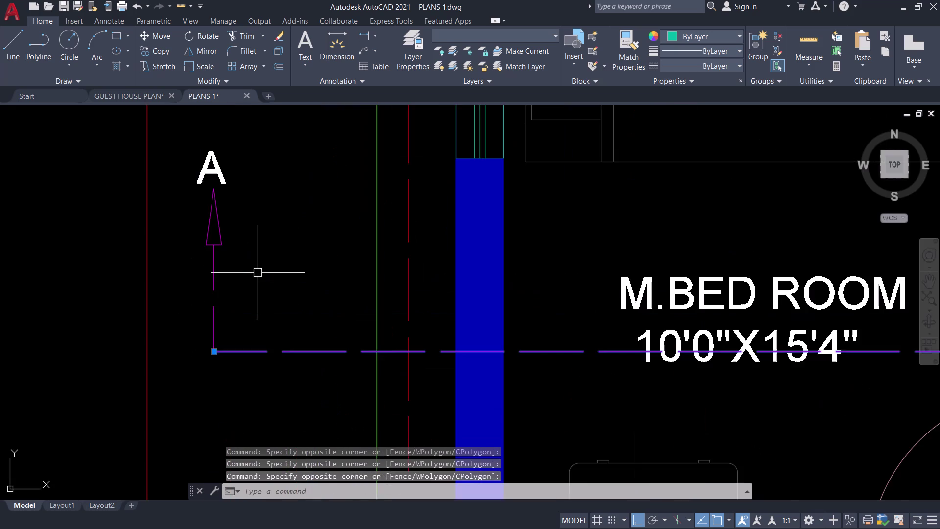
middle_drag(257, 272, 344, 309)
drag(332, 342, 317, 341)
drag(258, 301, 267, 301)
drag(347, 275, 329, 276)
click(271, 253)
drag(335, 254, 322, 245)
click(285, 185)
key(g)
key(space)
click(303, 277)
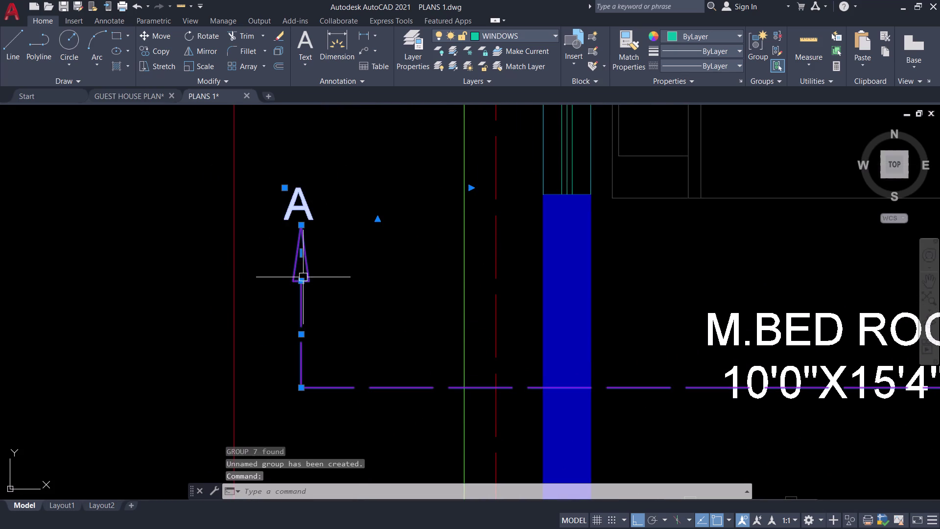
Start moving the grouped section marker, then cancel the move.
scroll(down, 3)
key(m)
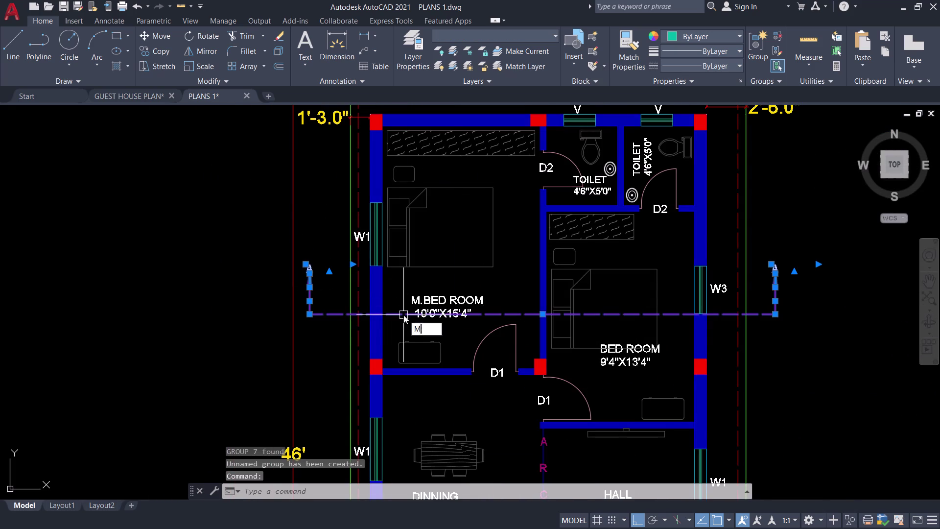
key(space)
scroll(up, 3)
click(683, 364)
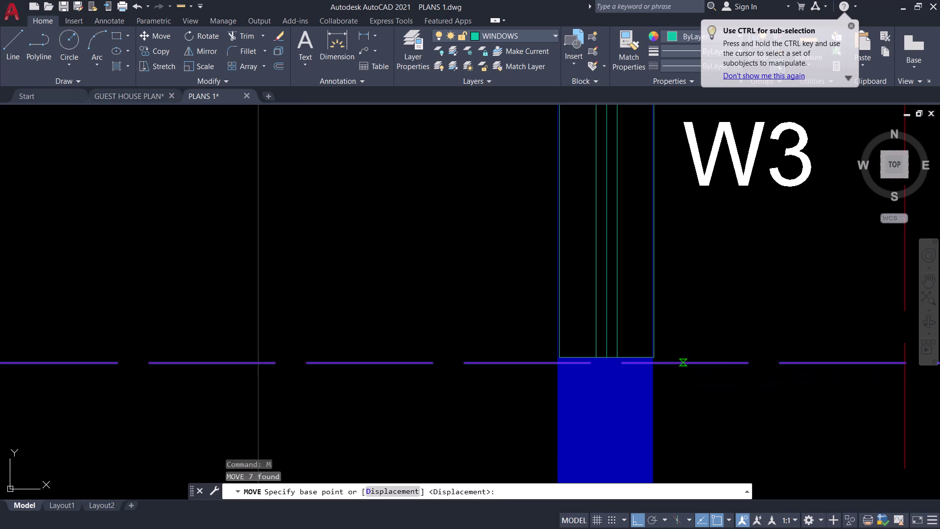
click(675, 296)
scroll(down, 3)
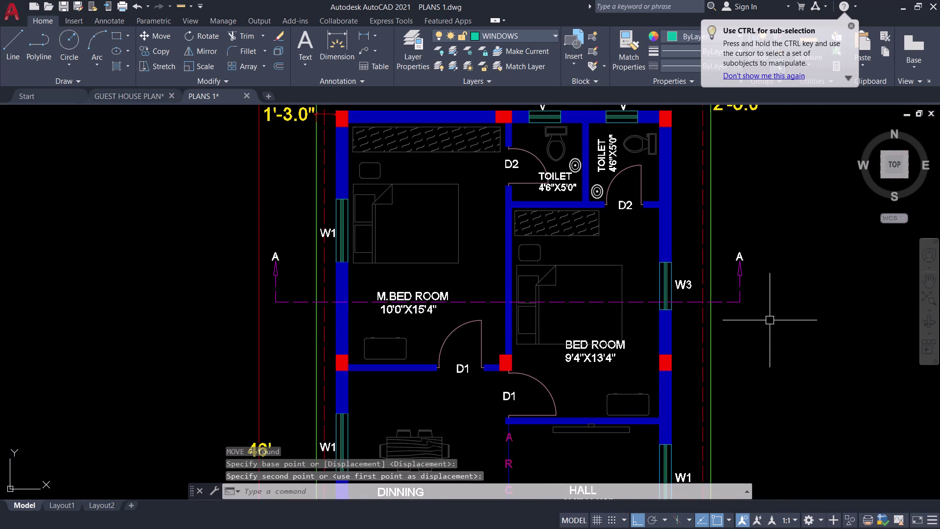
key(Escape)
scroll(down, 3)
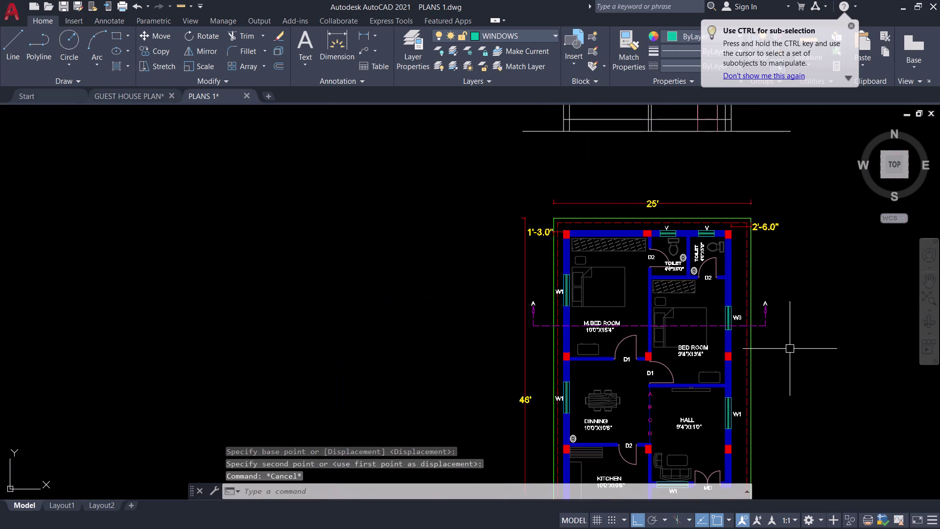
middle_drag(790, 347, 754, 368)
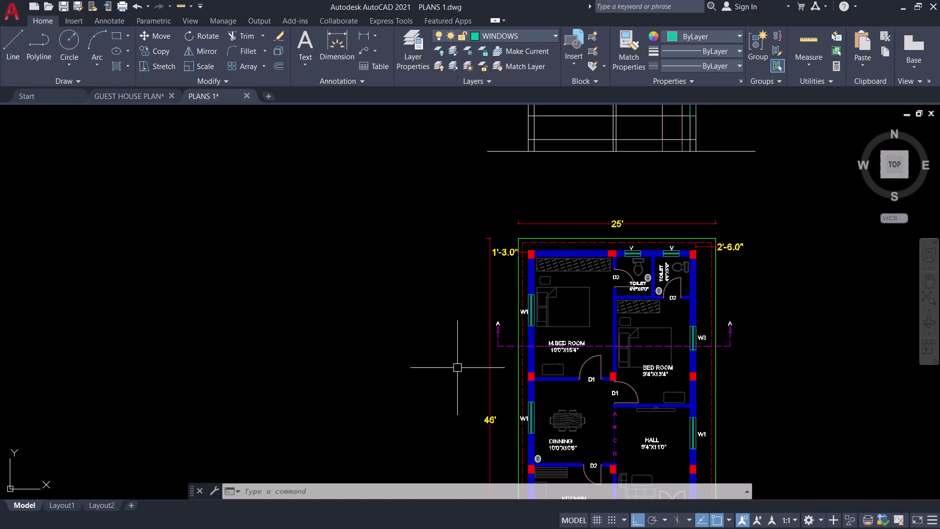
Erase the five leftover projection lines crossing the front elevation.
middle_drag(603, 295, 547, 441)
middle_drag(617, 286, 623, 295)
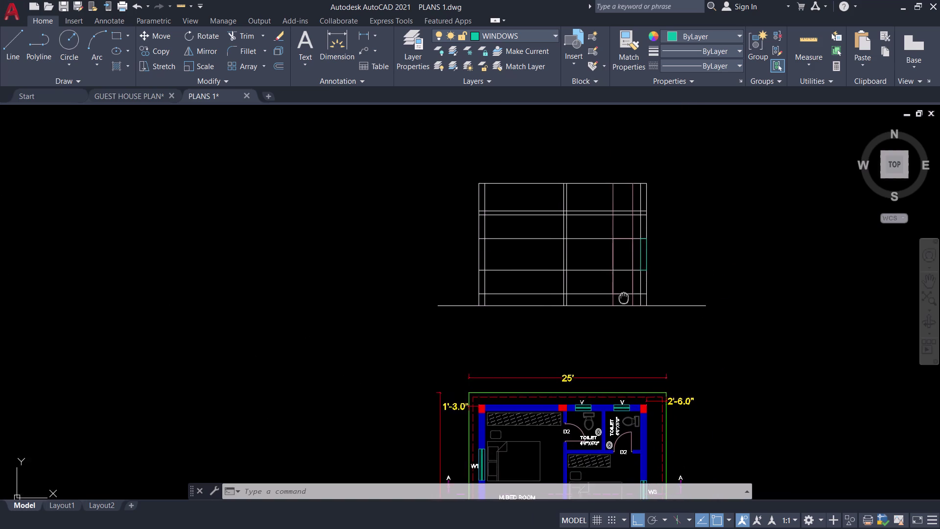
middle_drag(624, 294, 618, 341)
scroll(up, 3)
scroll(up, 3)
middle_drag(568, 377, 589, 384)
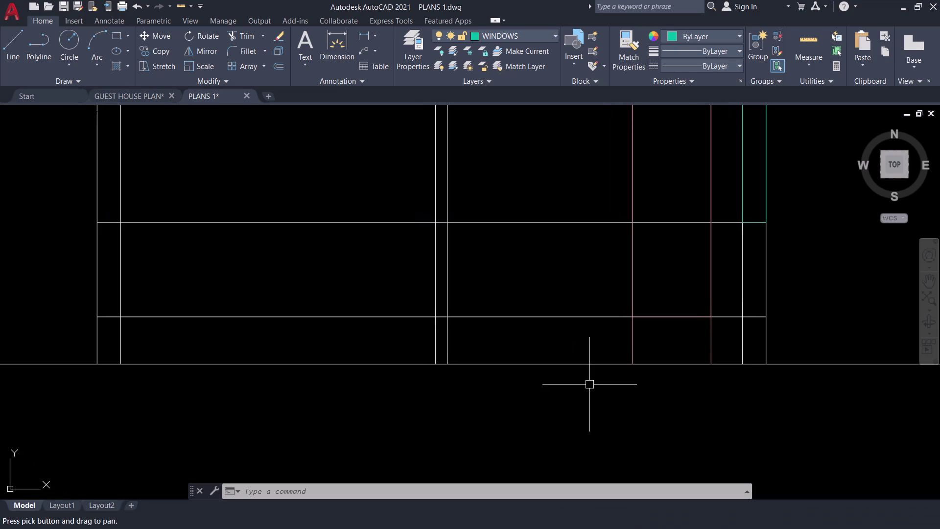
click(557, 321)
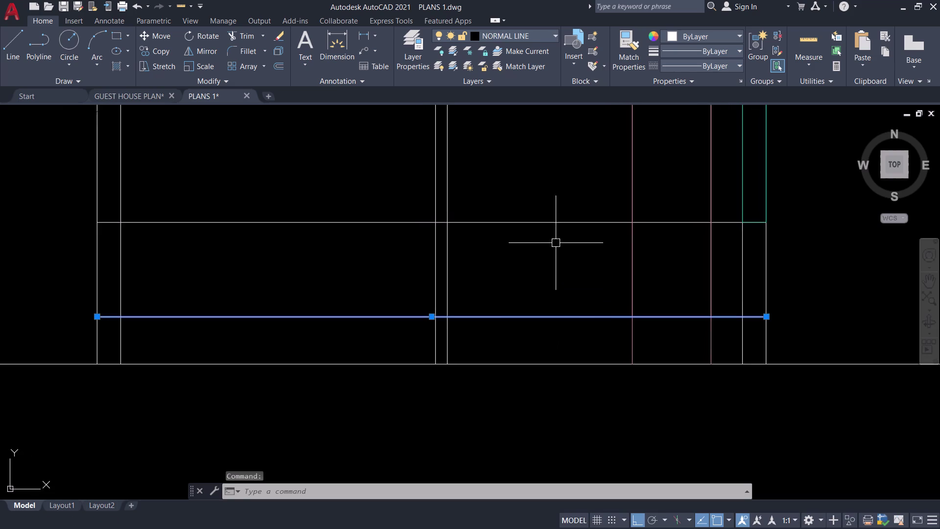
click(552, 222)
scroll(down, 3)
middle_drag(550, 238, 545, 286)
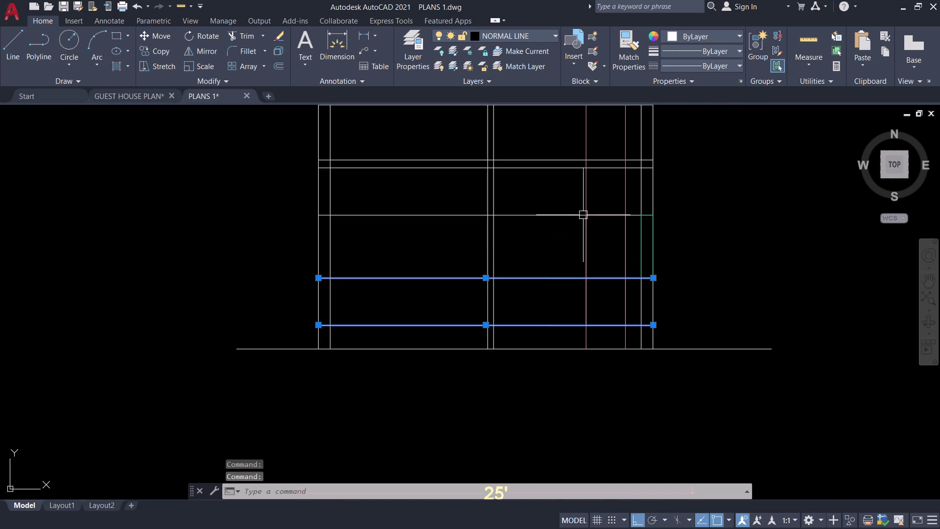
click(588, 198)
click(622, 195)
click(559, 216)
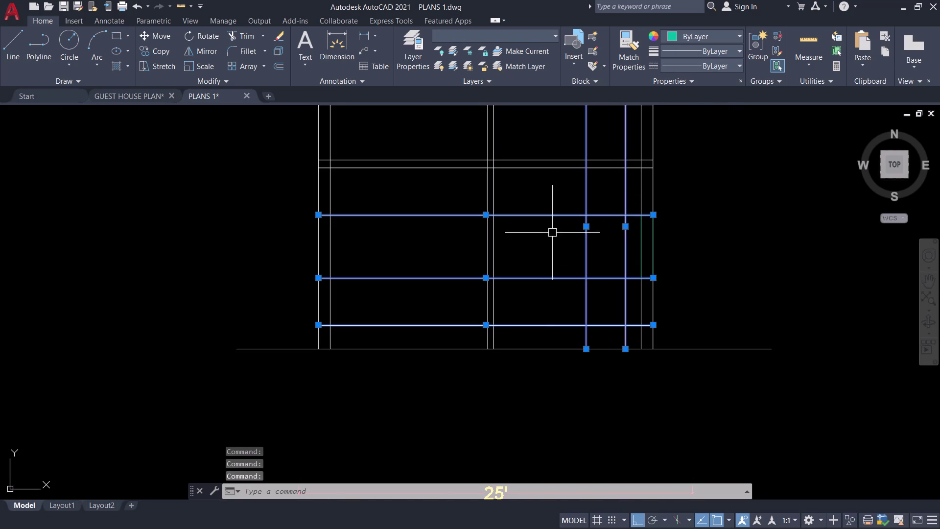
text(E)
key(space)
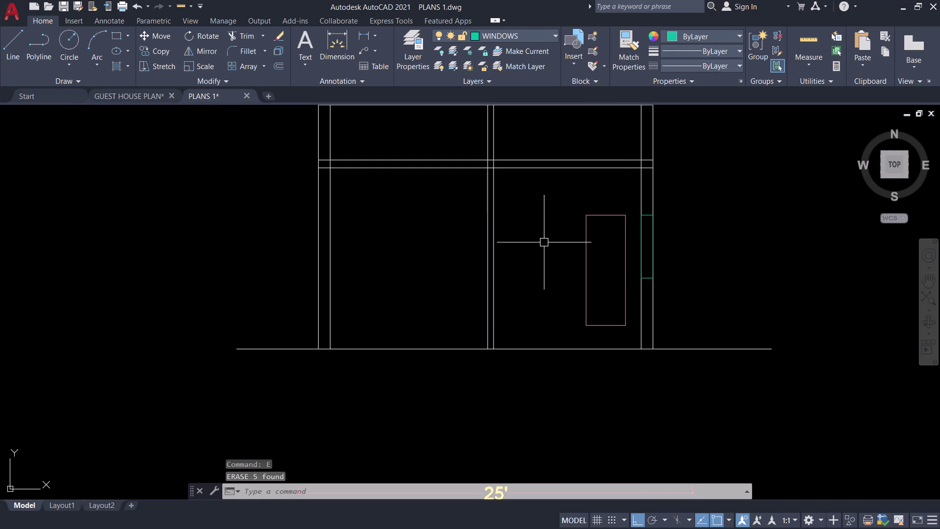
Bring the window rectangle and ground line into view; start a line, then cancel it.
middle_drag(544, 242, 503, 286)
scroll(down, 3)
middle_drag(503, 286, 514, 268)
scroll(up, 3)
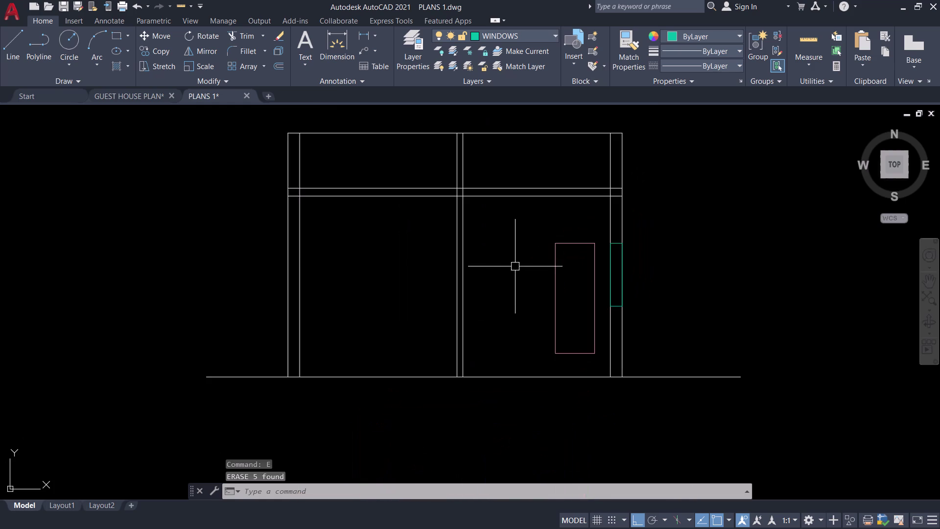
middle_drag(515, 266, 555, 228)
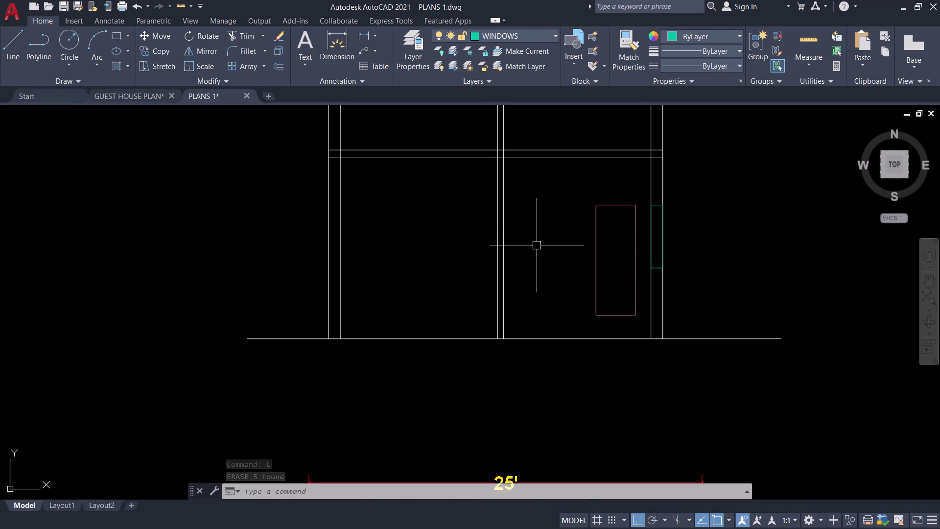
middle_drag(560, 313, 526, 317)
key(l)
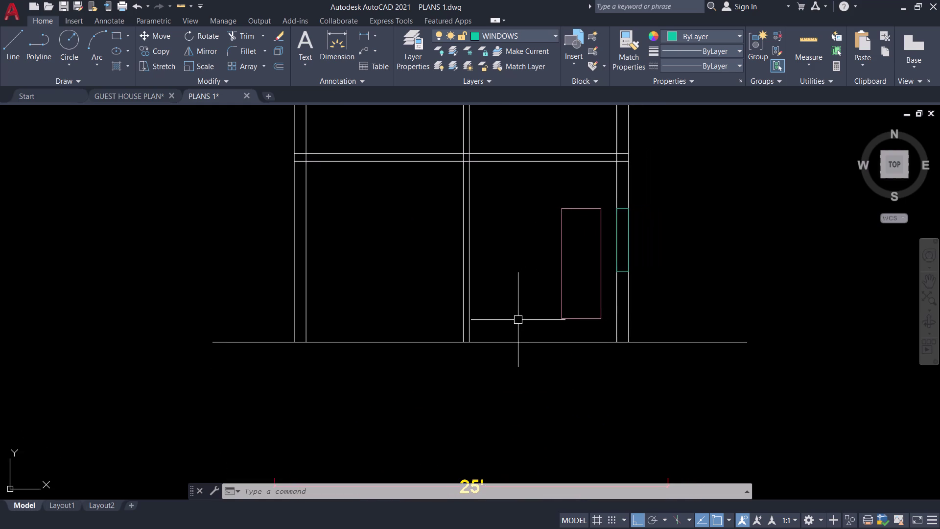
key(space)
key(Escape)
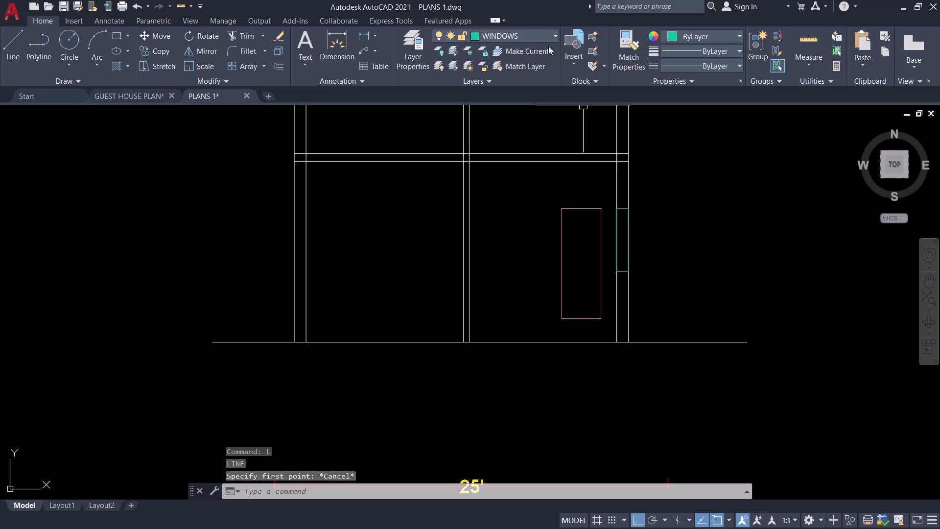
Make NORMAL LINE the current layer.
click(548, 38)
click(519, 153)
key(space)
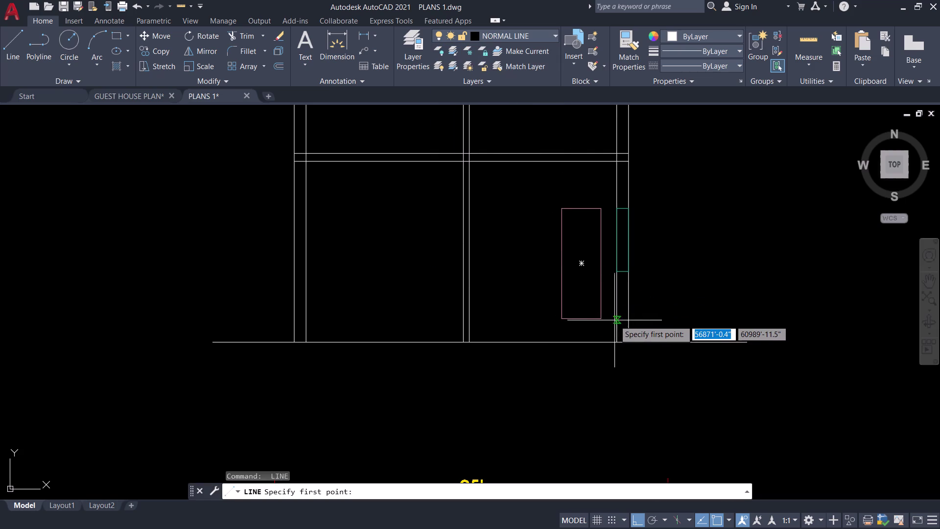
key(space)
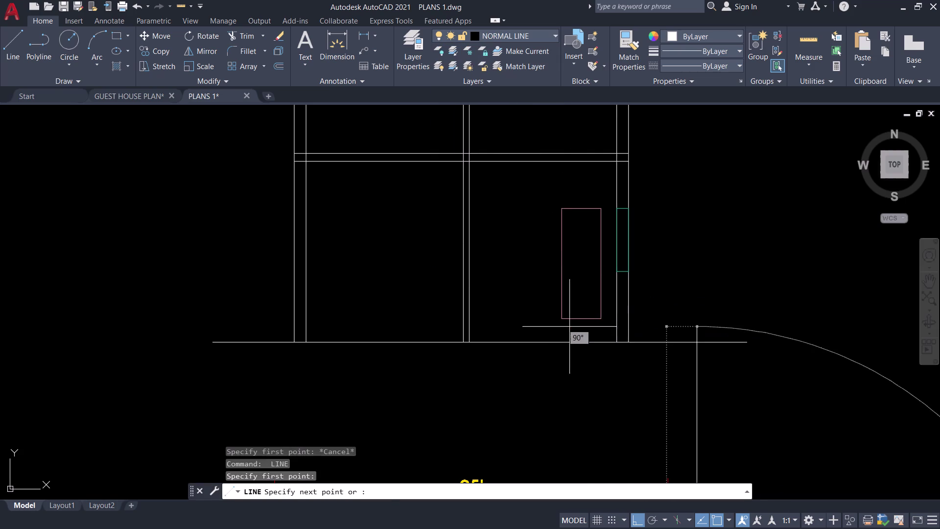
key(Escape)
Offset the elevation's ground line 1'6" upward as the plinth line.
click(549, 346)
text(O)
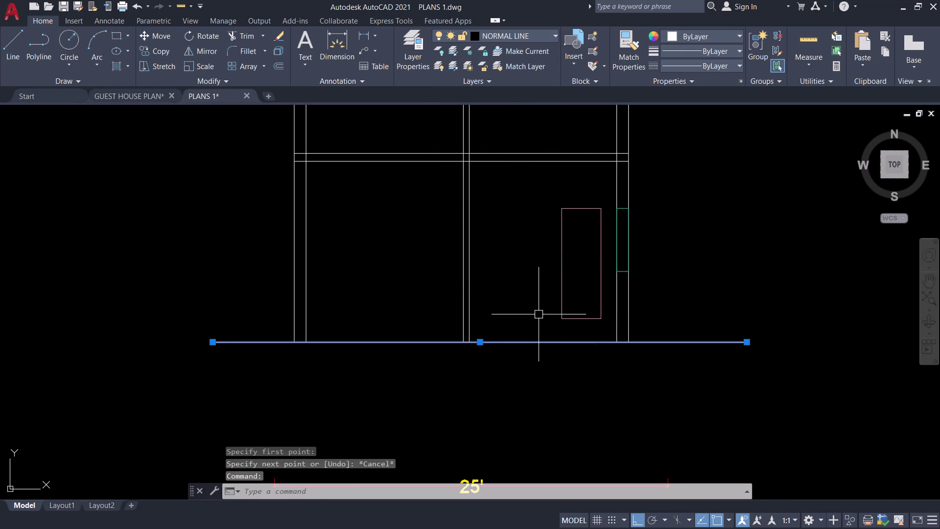
key(space)
text(1')
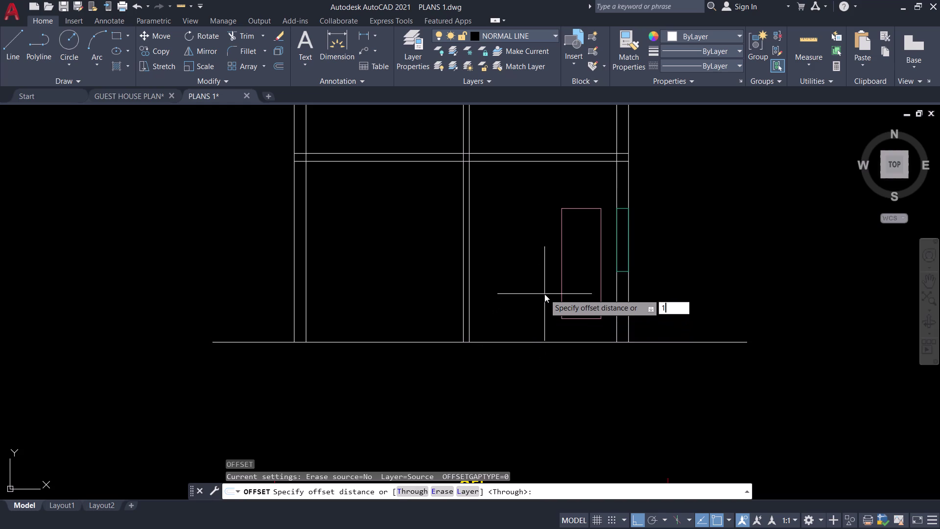
text(6)
key(Return)
click(520, 277)
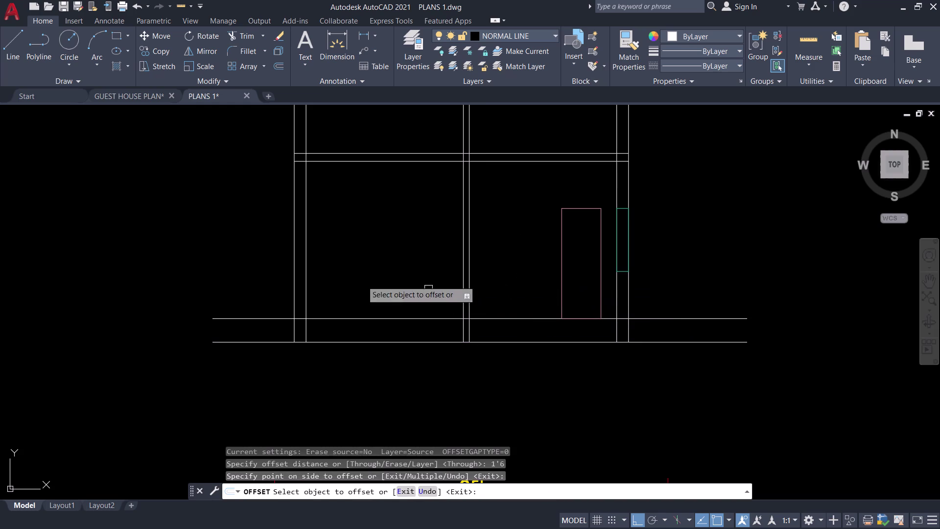
key(Escape)
Trim the plinth line's left and right overhangs beyond the outer walls.
scroll(down, 3)
middle_drag(218, 268, 269, 284)
scroll(up, 3)
key(t)
key(r)
key(space)
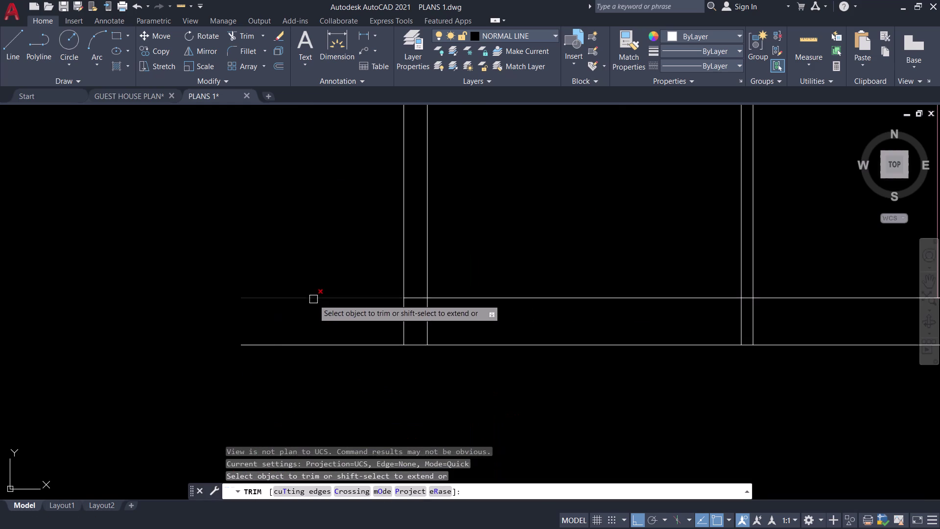
click(315, 297)
scroll(down, 3)
middle_drag(284, 290, 216, 305)
scroll(up, 3)
click(402, 393)
key(Escape)
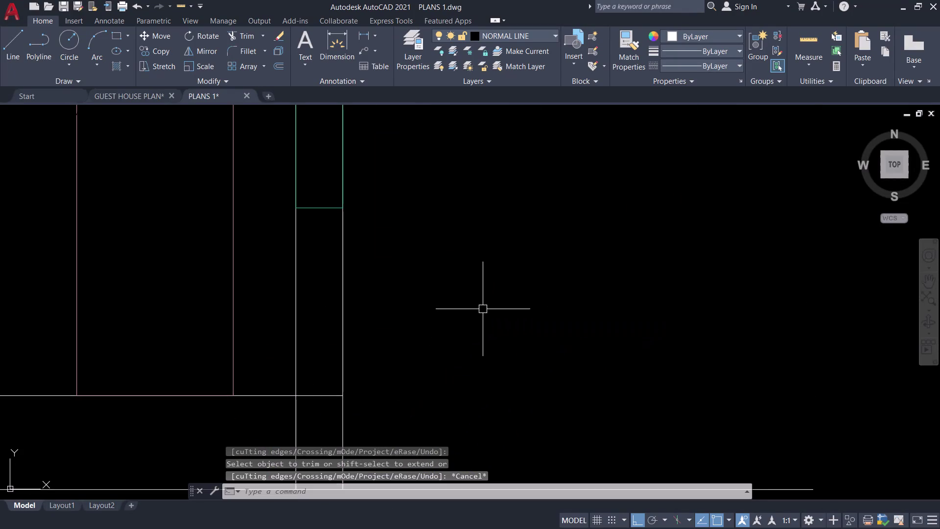
Pan and zoom across the elevation to review it up to the top.
scroll(down, 3)
middle_drag(483, 308, 643, 310)
middle_drag(476, 283, 526, 235)
scroll(down, 3)
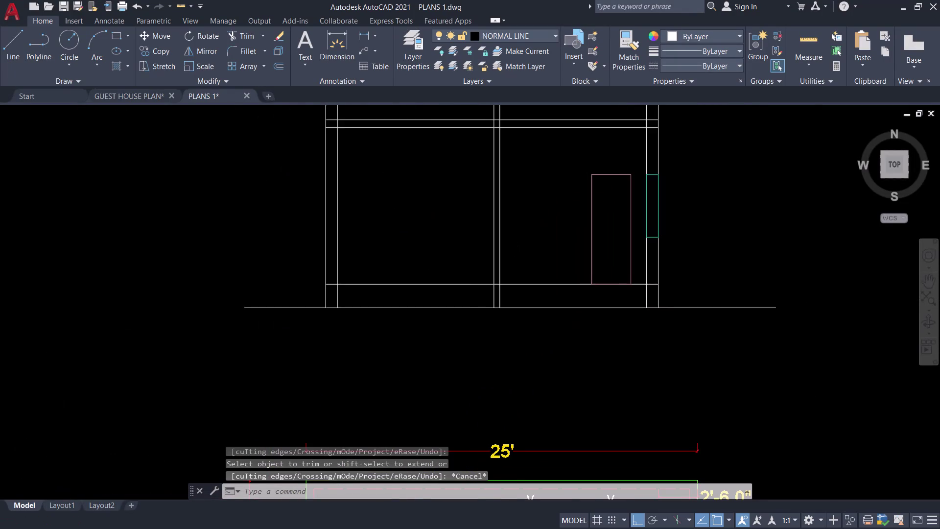
middle_drag(526, 235, 567, 219)
scroll(up, 3)
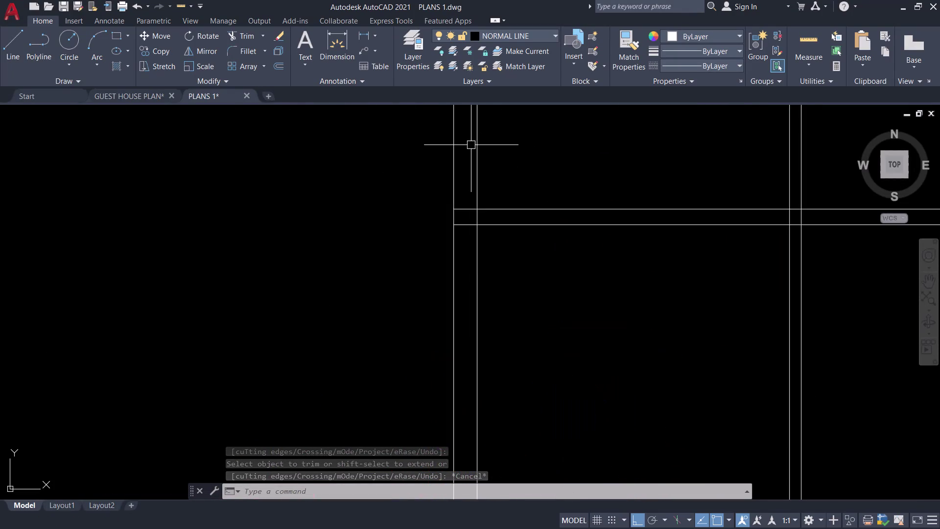
scroll(up, 3)
scroll(down, 3)
middle_drag(522, 172, 522, 173)
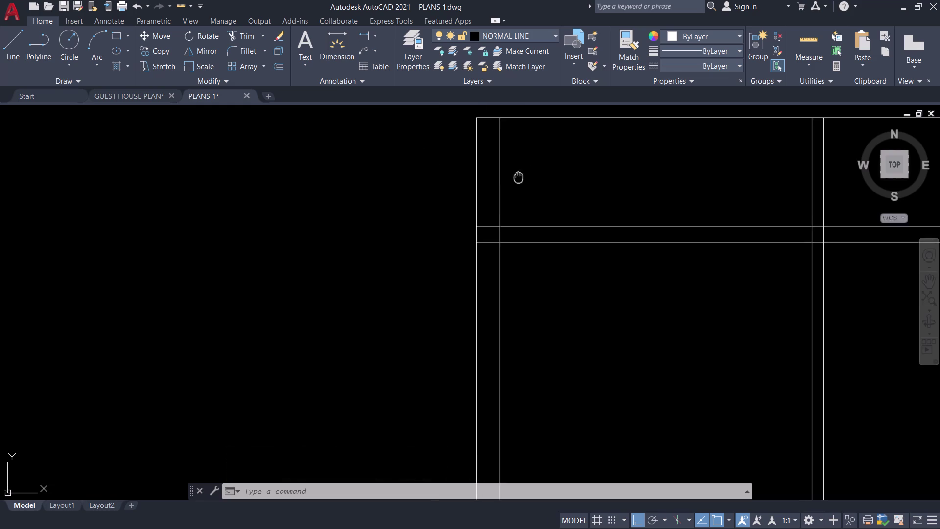
middle_drag(521, 173, 355, 238)
scroll(down, 3)
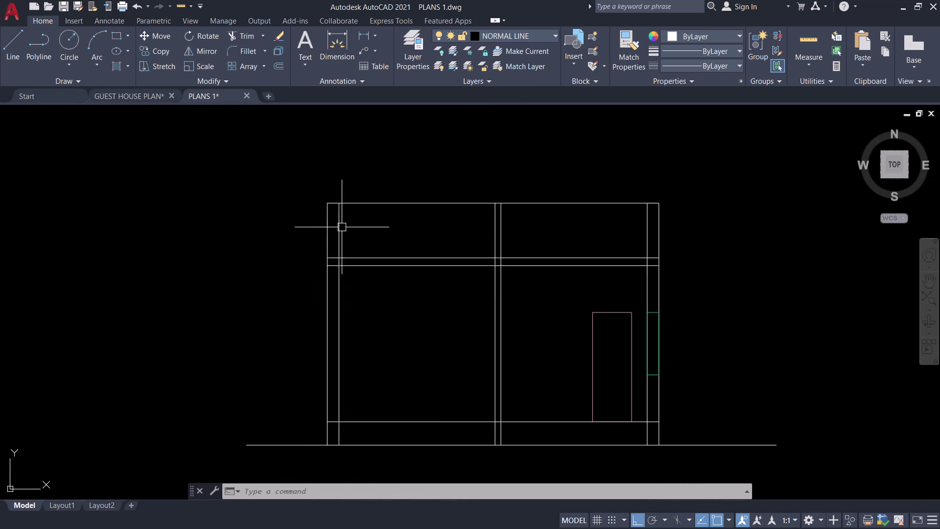
scroll(down, 3)
scroll(up, 3)
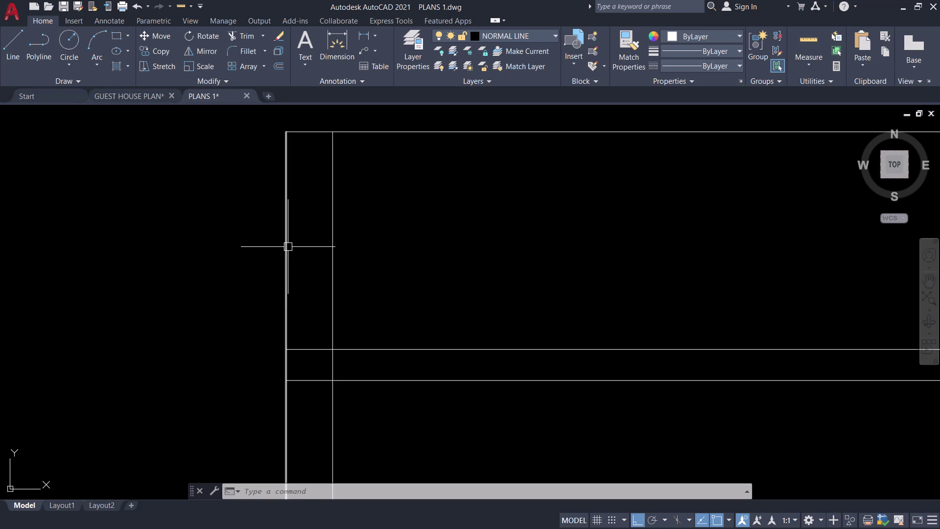
Break the left outer and inner wall lines where the horizontal line crosses them.
text(BRE)
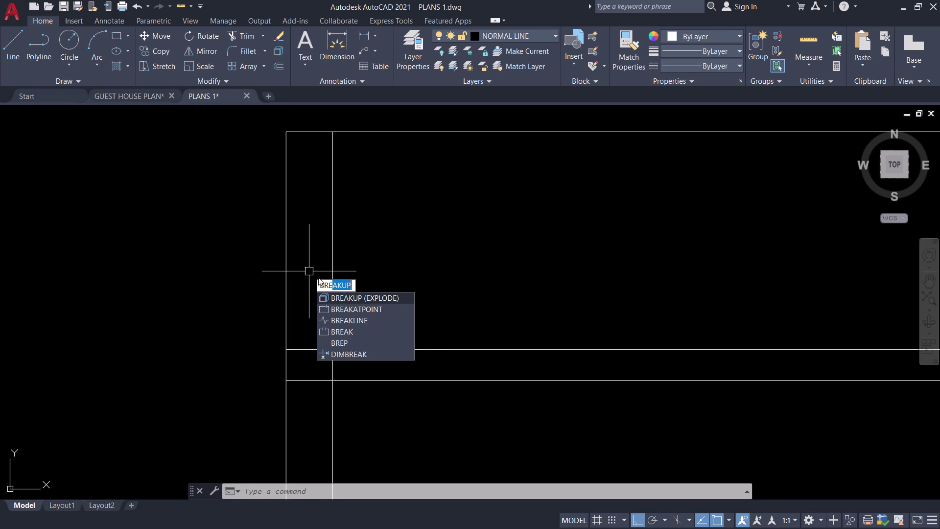
click(344, 306)
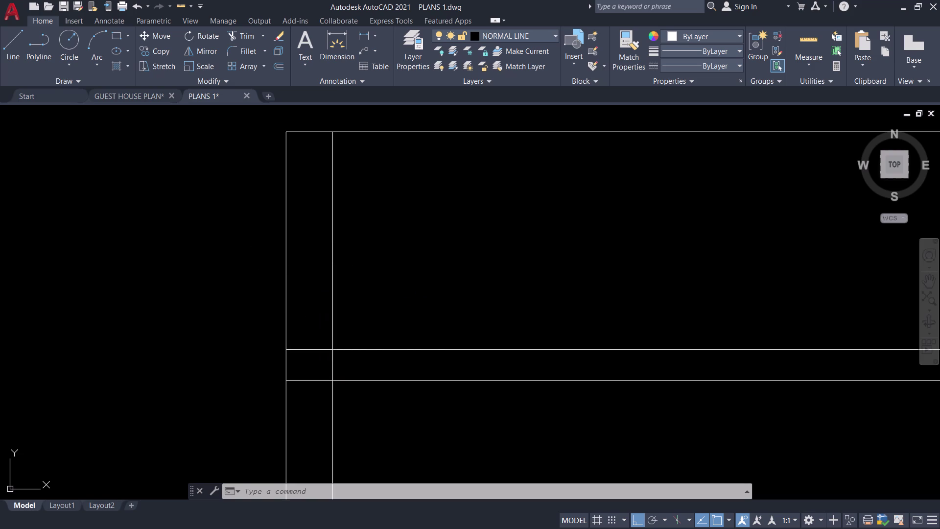
click(286, 321)
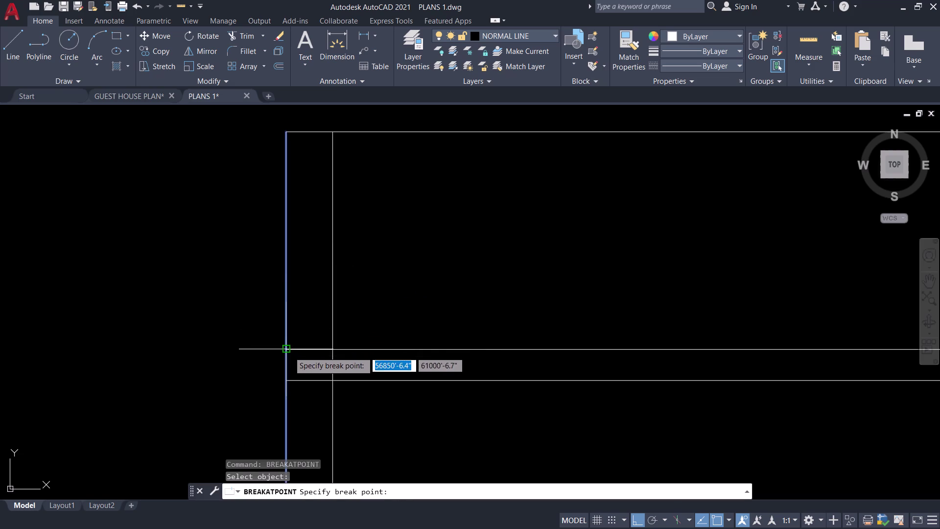
click(289, 351)
key(space)
click(333, 317)
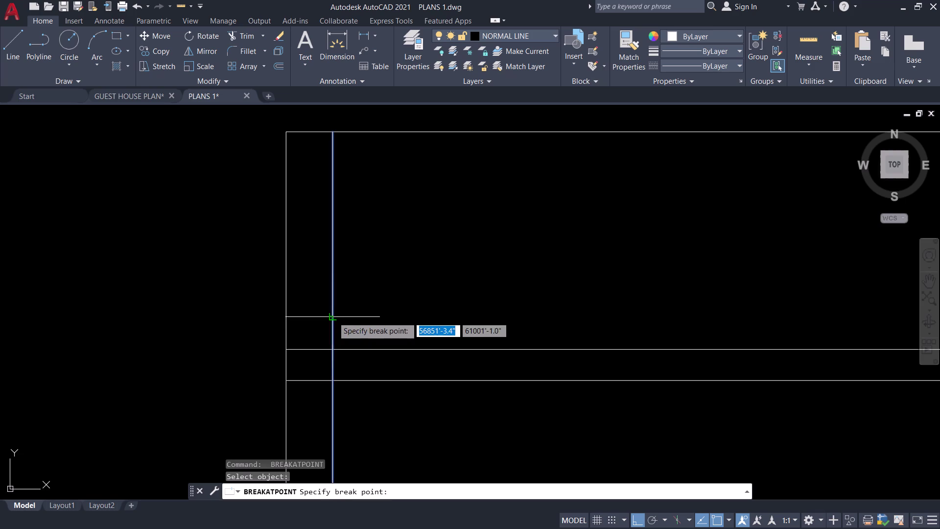
click(331, 346)
Break the left and right wall lines at the plinth line.
scroll(down, 3)
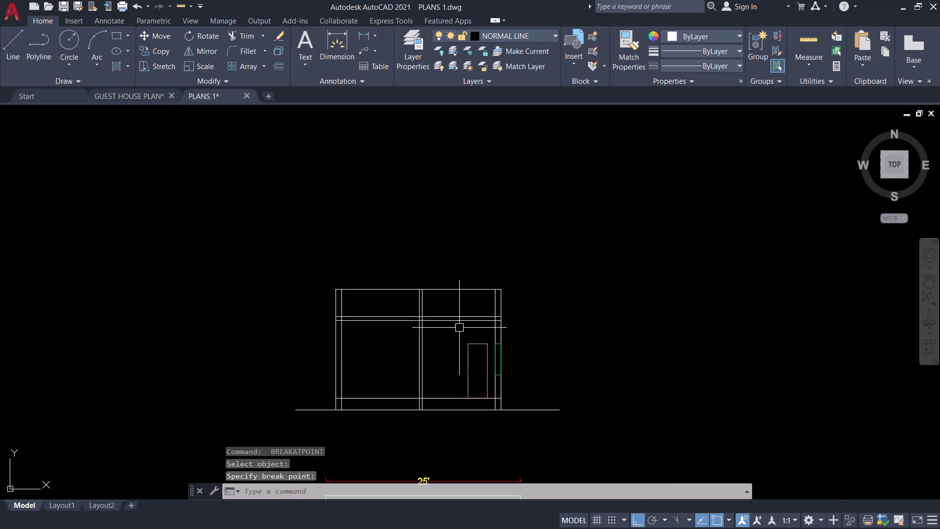
scroll(up, 3)
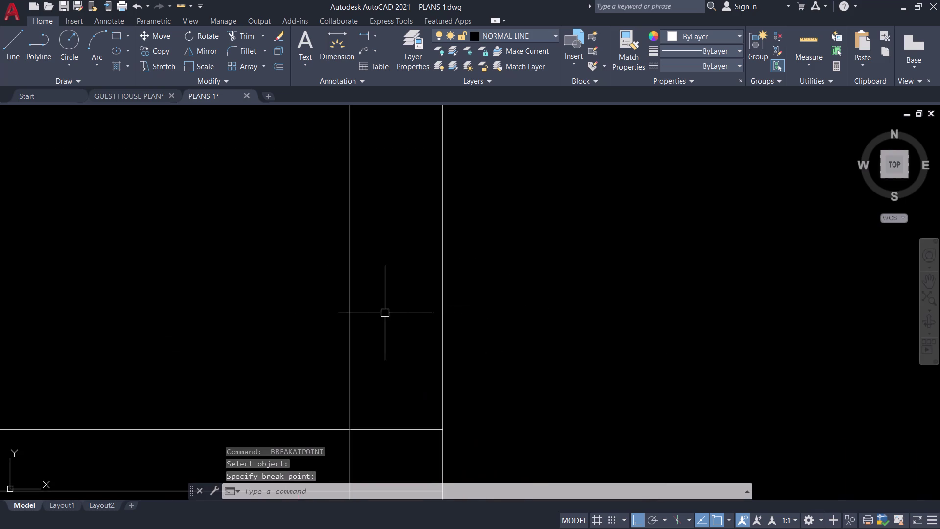
key(space)
click(348, 308)
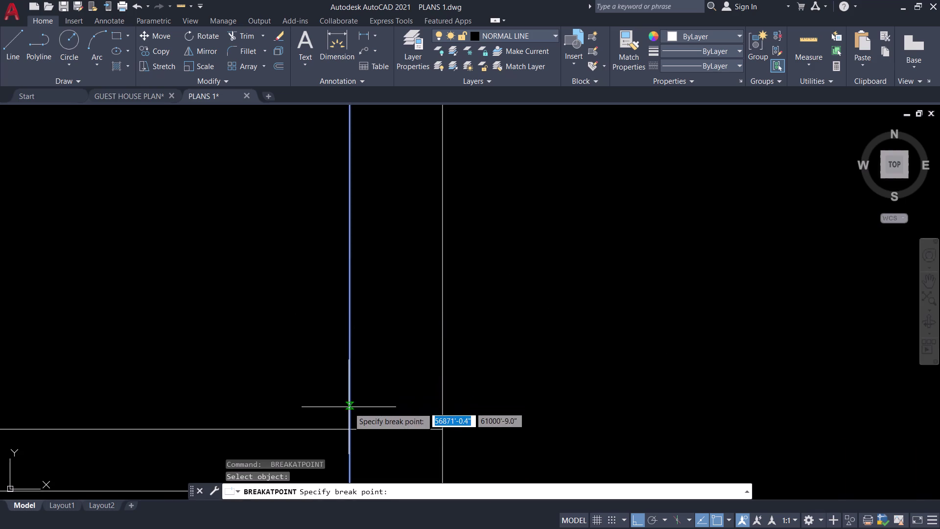
click(353, 426)
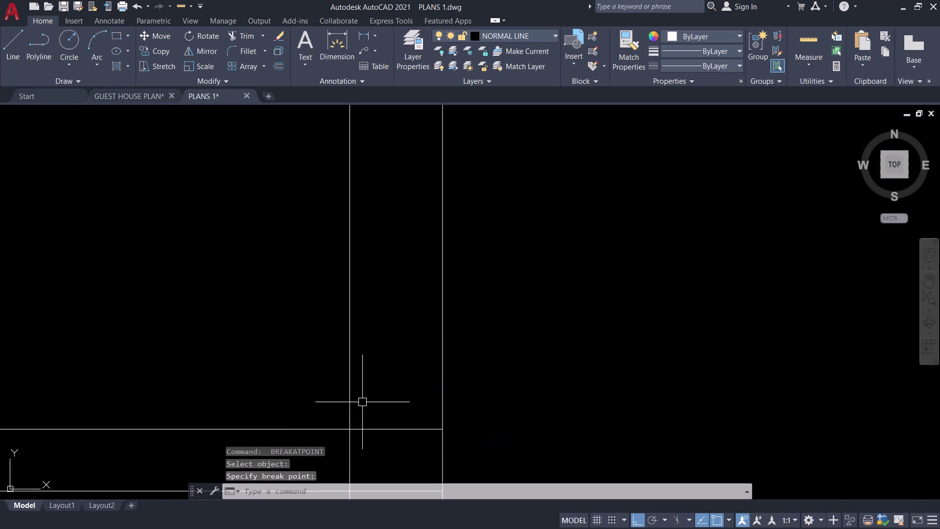
key(space)
click(441, 365)
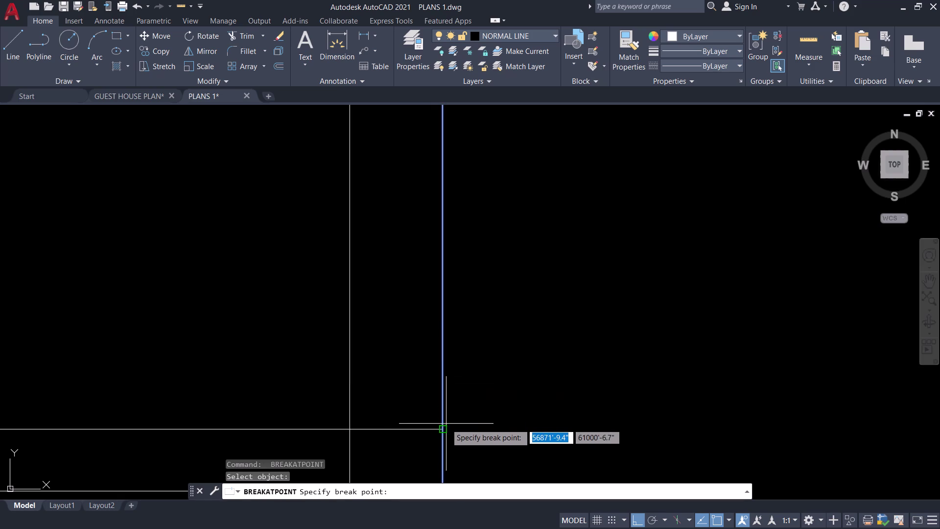
click(443, 428)
Cancel the pending split and select the right outer wall line.
scroll(down, 3)
key(space)
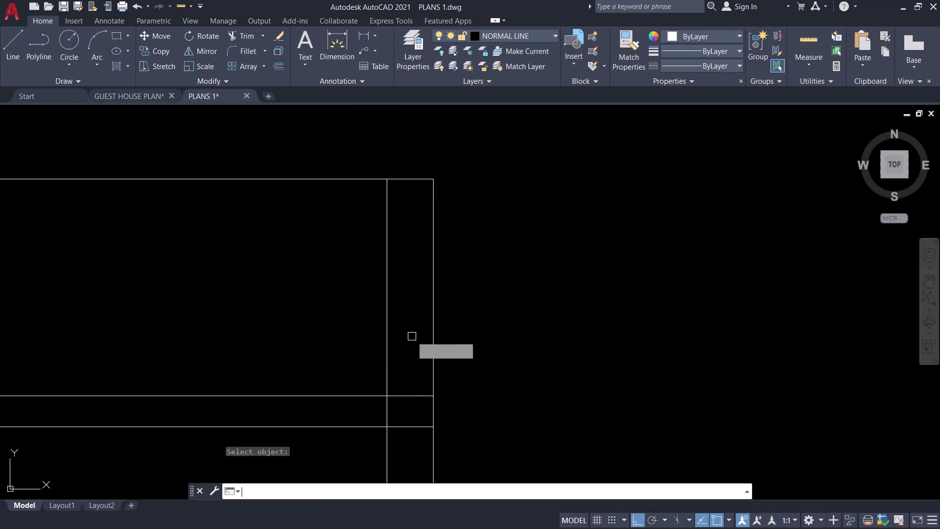
scroll(down, 3)
middle_drag(412, 336, 715, 320)
key(Escape)
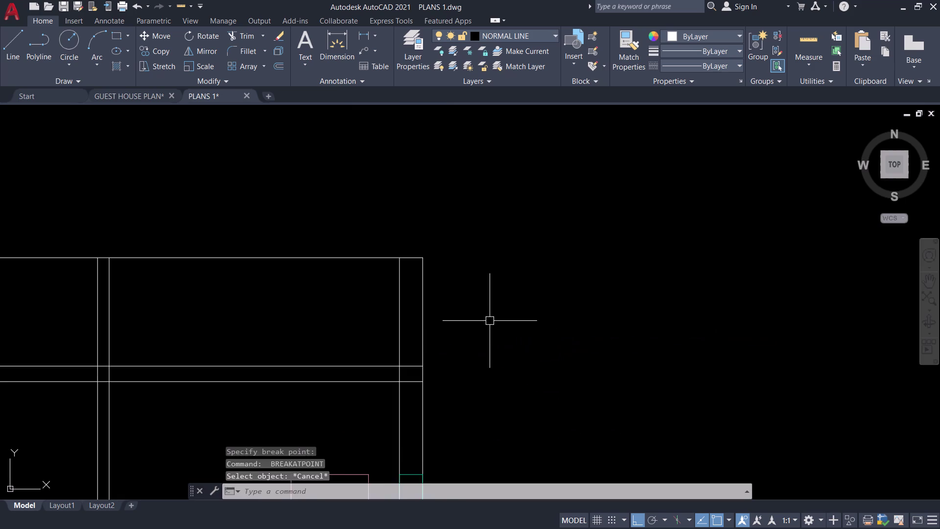
middle_drag(490, 321, 838, 317)
scroll(down, 3)
scroll(up, 3)
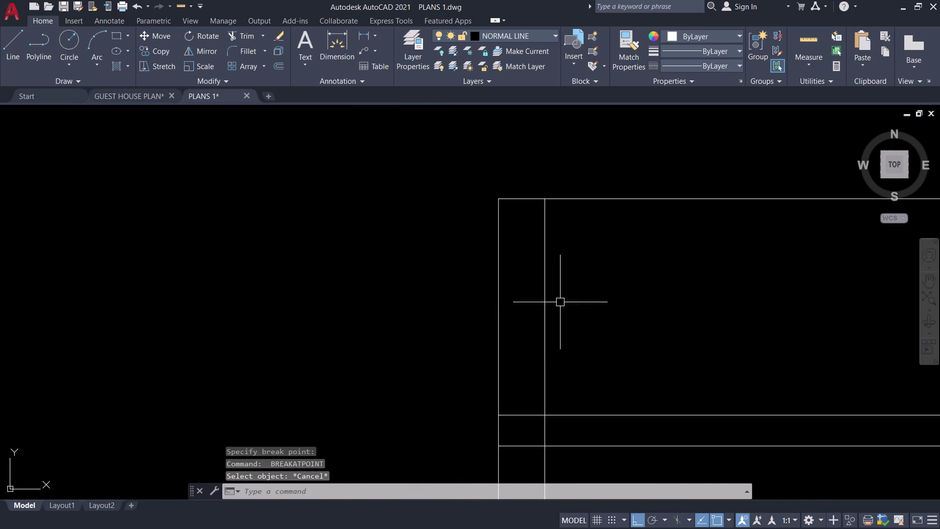
scroll(up, 3)
middle_drag(525, 307, 462, 306)
click(409, 292)
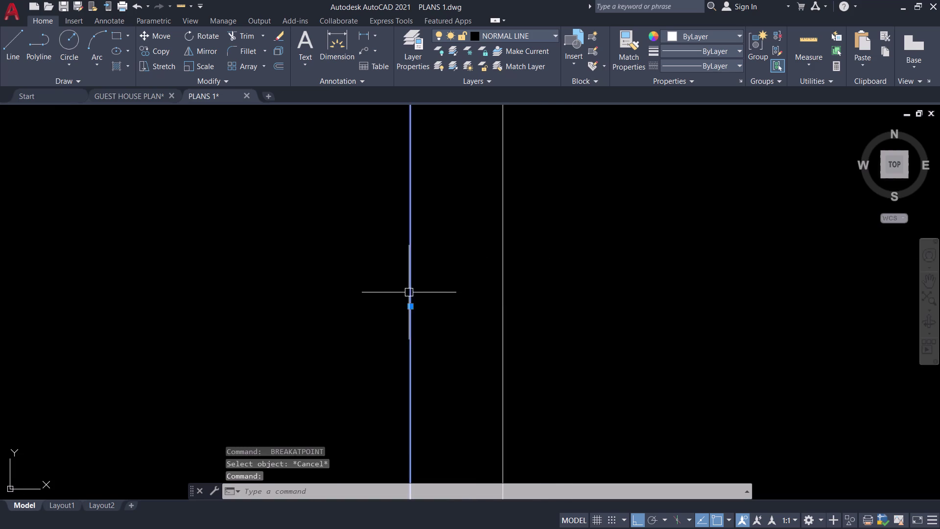
scroll(down, 3)
Offset two wall lines 6 inches inward.
text(O)
key(space)
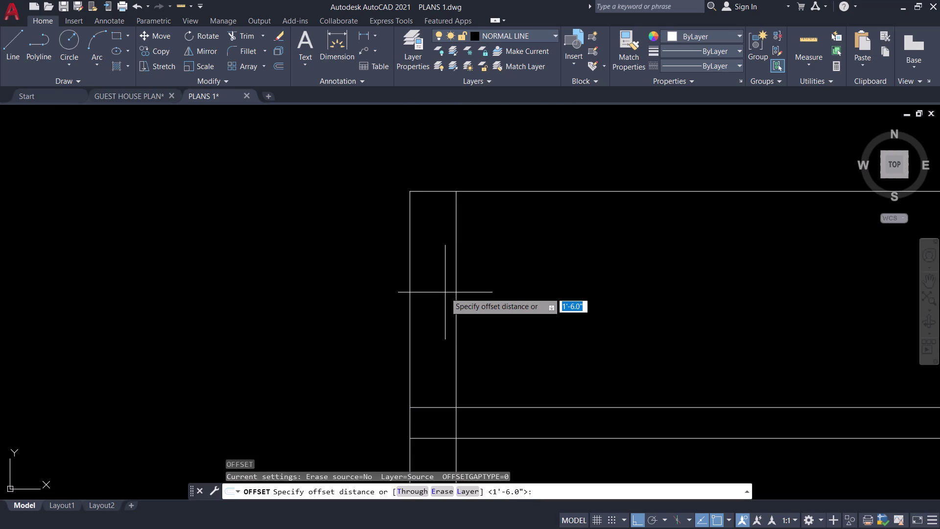
key(6)
key(Return)
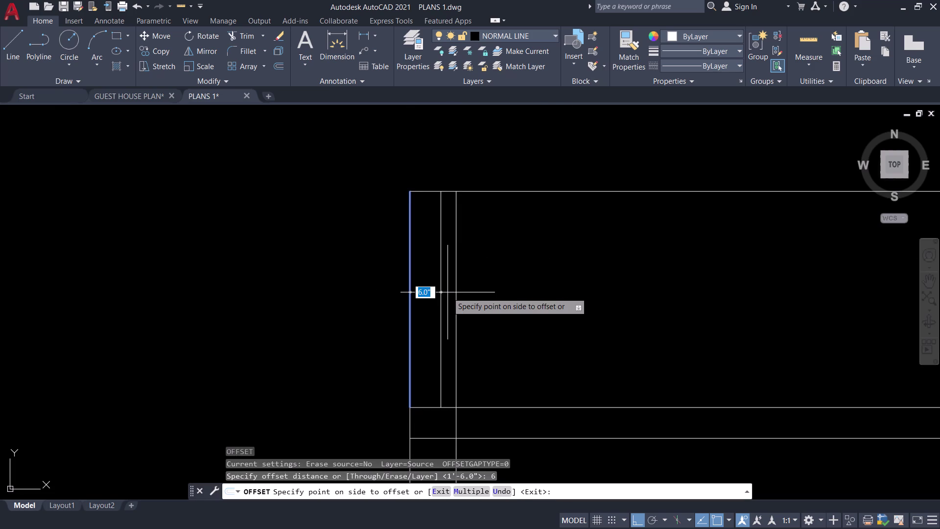
click(448, 292)
scroll(down, 3)
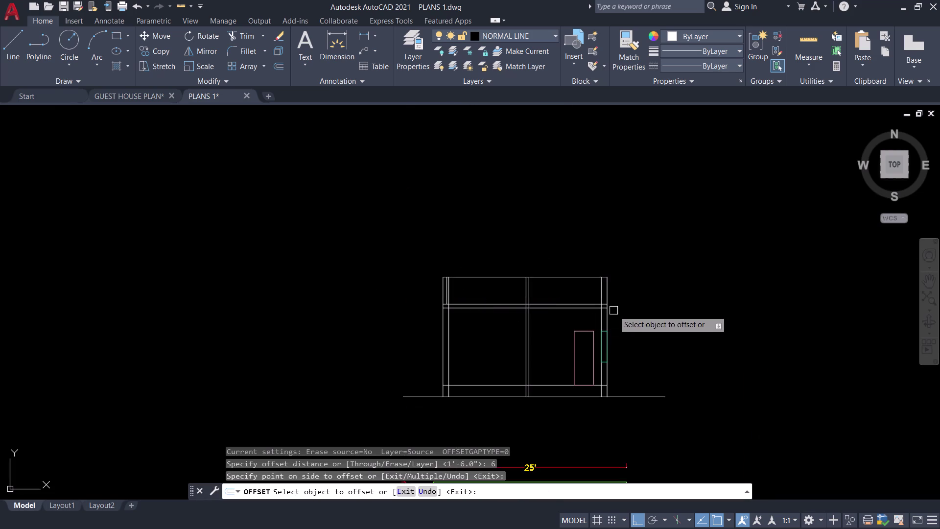
scroll(up, 3)
click(591, 277)
click(577, 276)
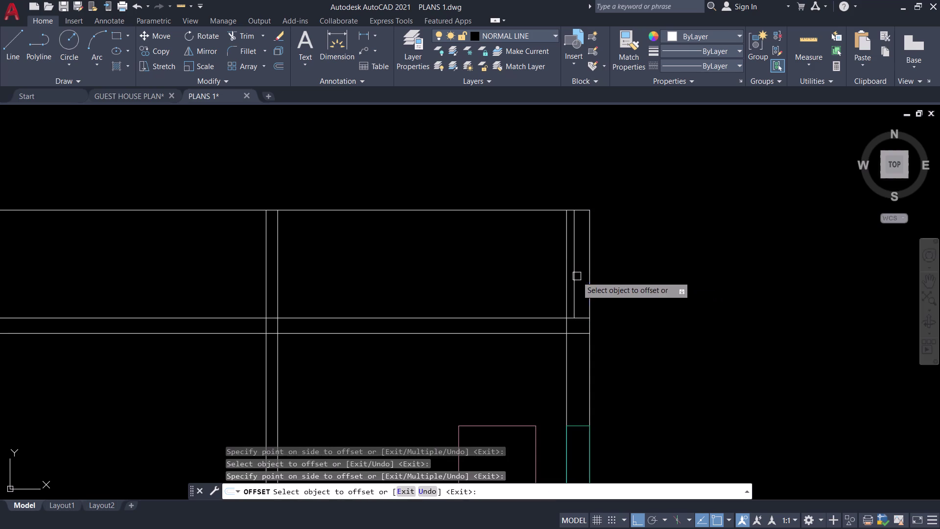
key(Escape)
Erase the two stray vertical lines at the band's right and left ends.
click(565, 274)
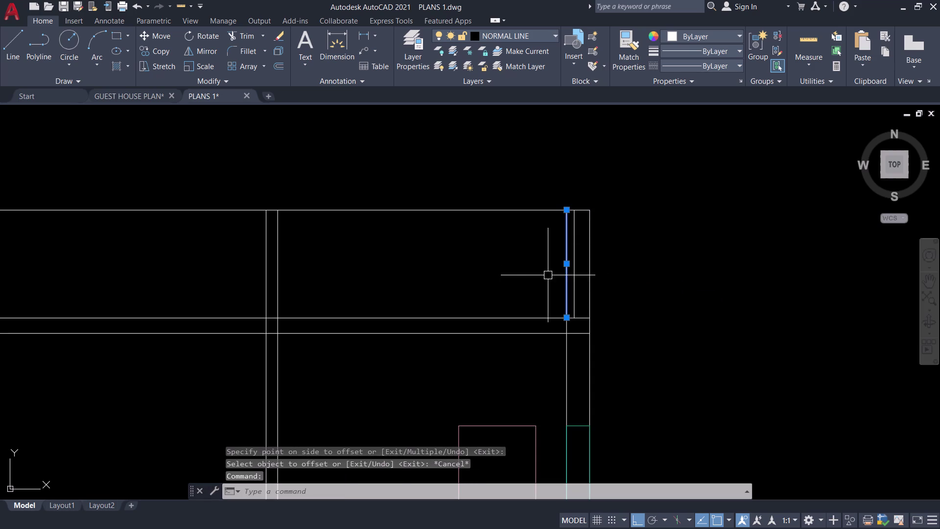
scroll(down, 3)
middle_drag(231, 278, 436, 297)
scroll(up, 3)
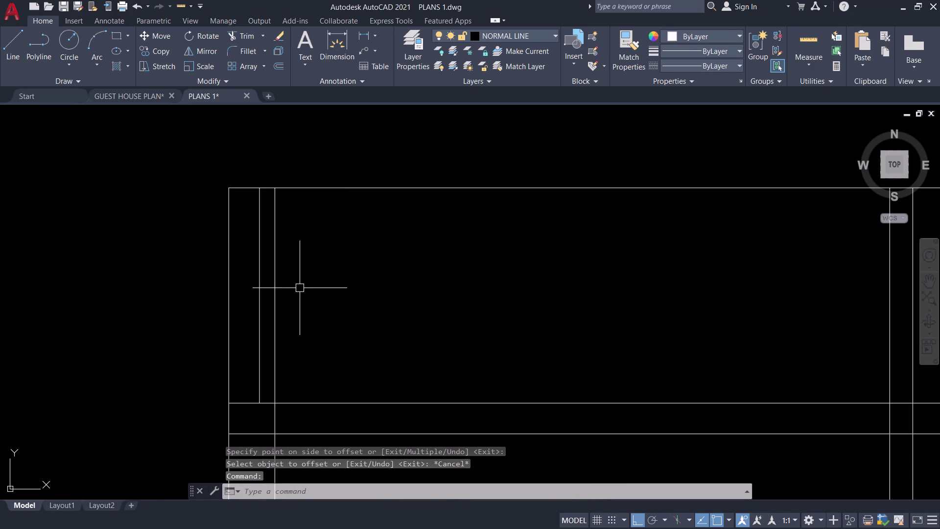
click(275, 288)
text(E)
key(space)
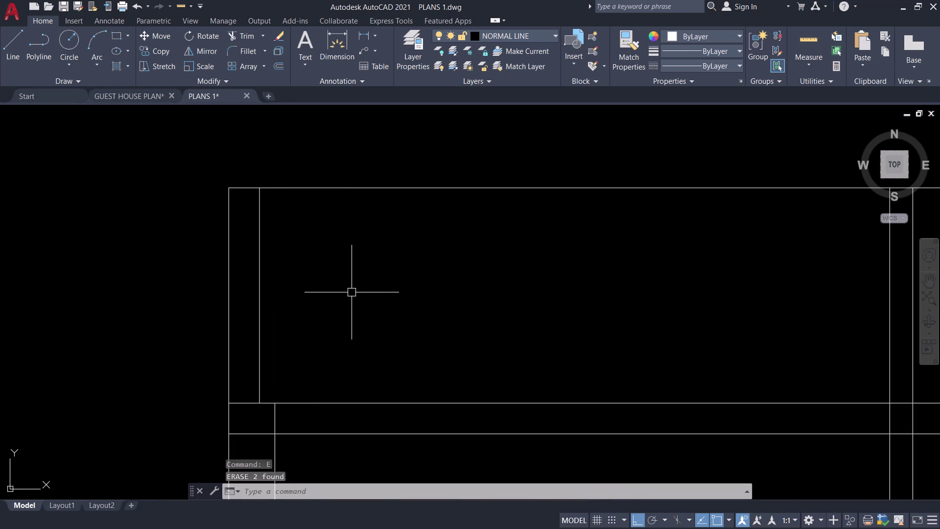
scroll(down, 3)
middle_drag(352, 292, 294, 293)
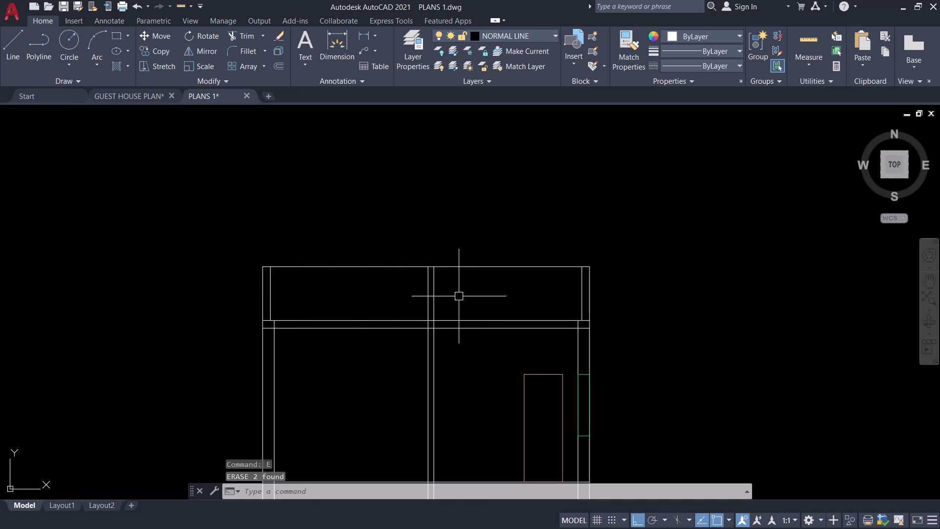
Start the TRIM command for a fence trim.
key(t)
text(R)
key(space)
Fence-trim the wall lines crossing the roof band and remove the short stub.
drag(454, 296, 419, 296)
click(373, 296)
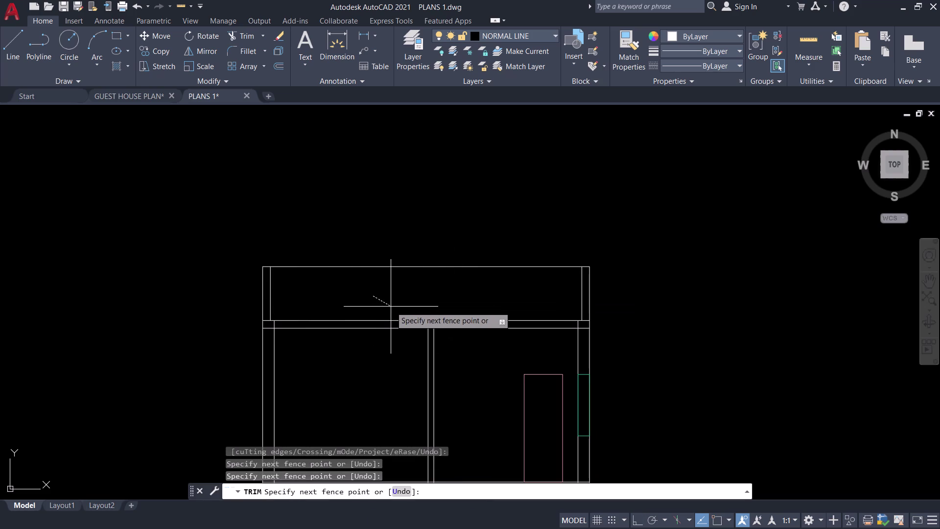
key(space)
scroll(up, 3)
click(451, 279)
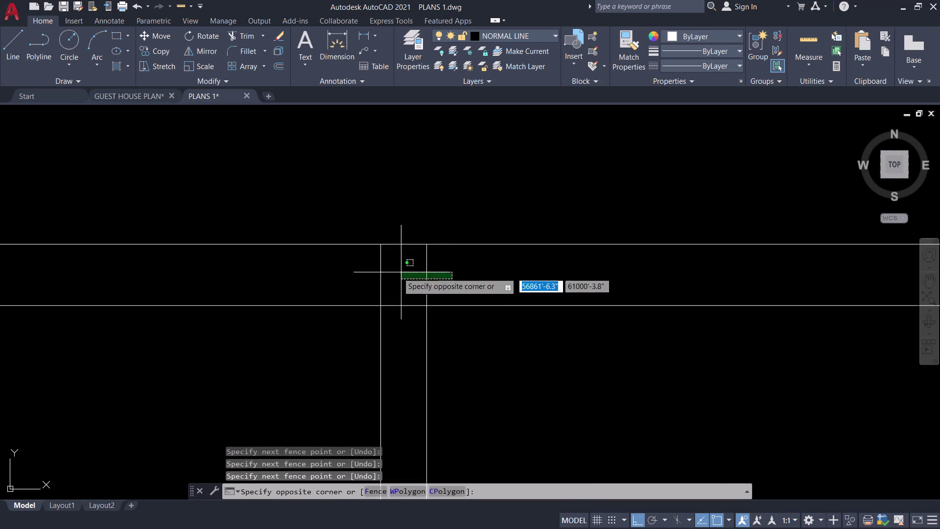
click(357, 269)
key(Escape)
Trim the segments between the verticals, inside the roof band and at the right wall.
key(space)
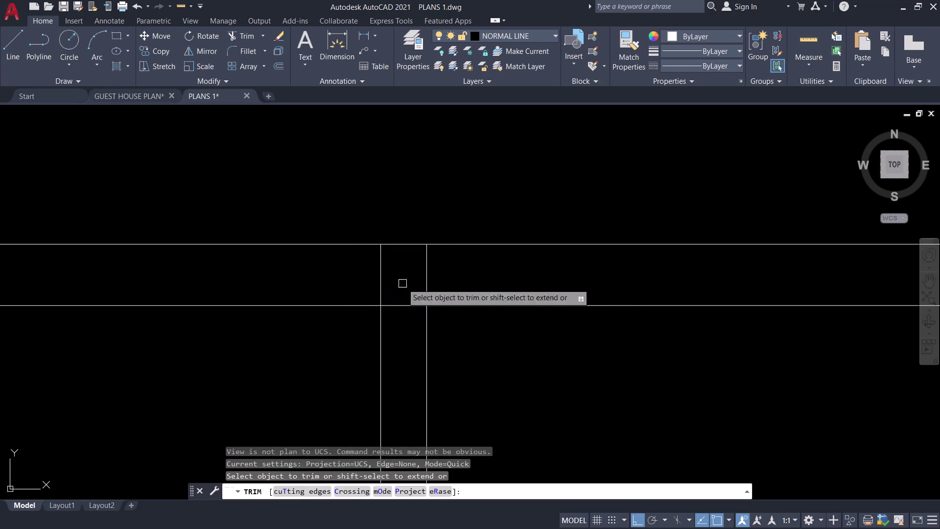
drag(446, 282, 441, 282)
click(349, 281)
scroll(down, 3)
middle_drag(362, 251, 532, 244)
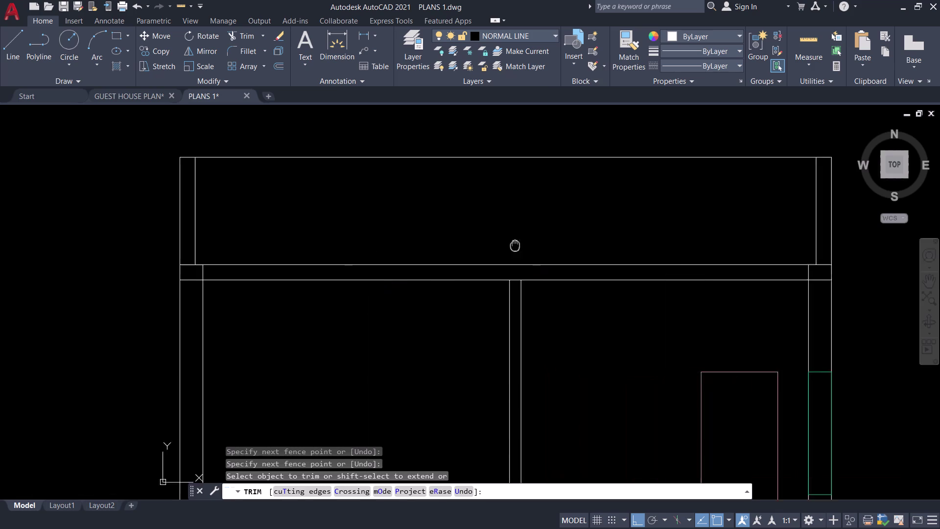
middle_drag(532, 245, 579, 242)
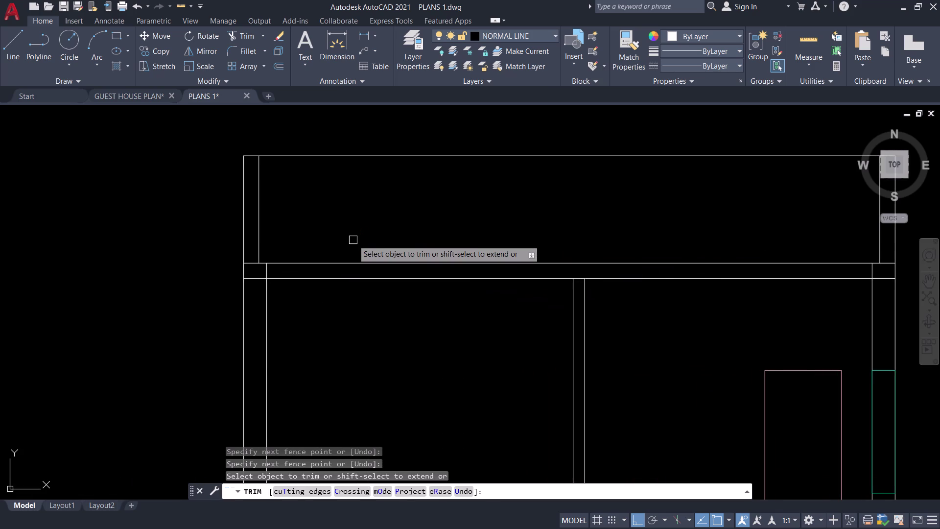
click(252, 280)
scroll(down, 3)
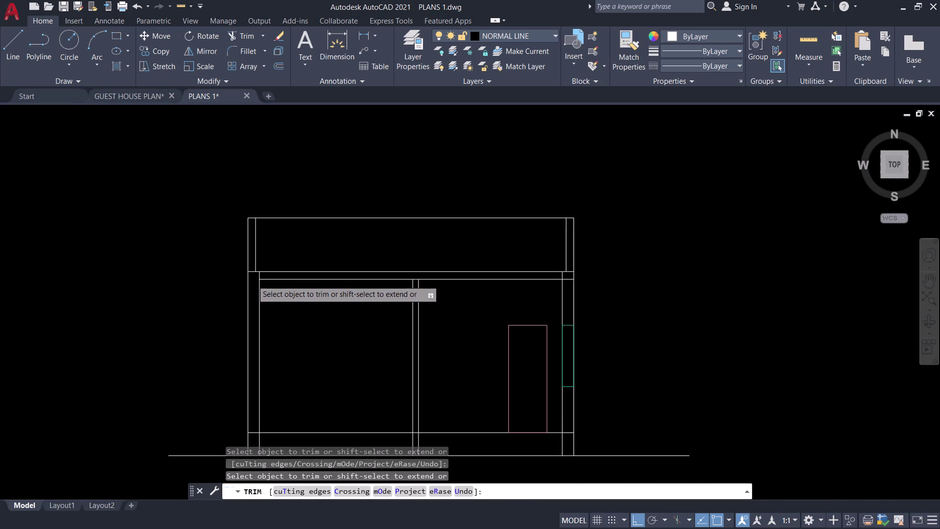
scroll(up, 3)
click(565, 277)
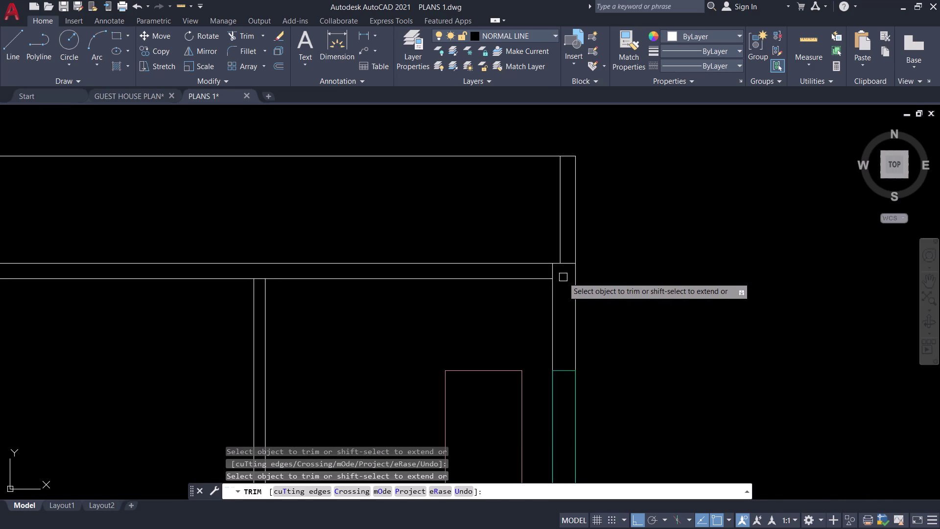
key(Escape)
With TR, trim the plinth lines and the left and right wall lines below the plinth.
scroll(down, 3)
middle_drag(608, 264, 664, 201)
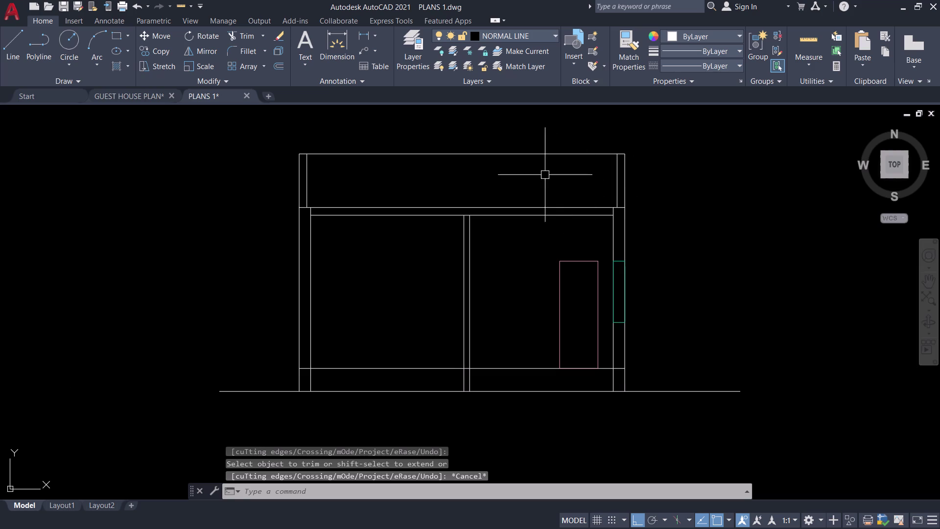
scroll(down, 3)
middle_drag(530, 168, 489, 214)
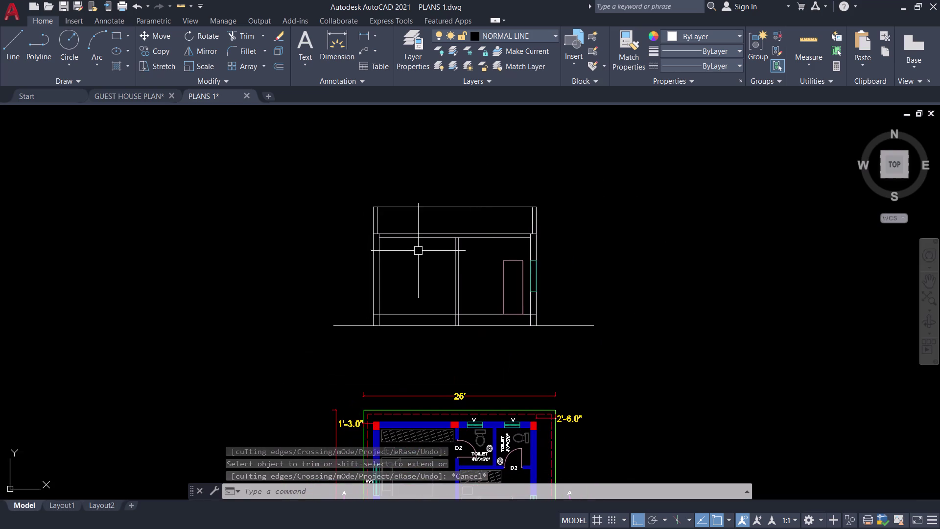
scroll(up, 3)
middle_drag(418, 349, 421, 254)
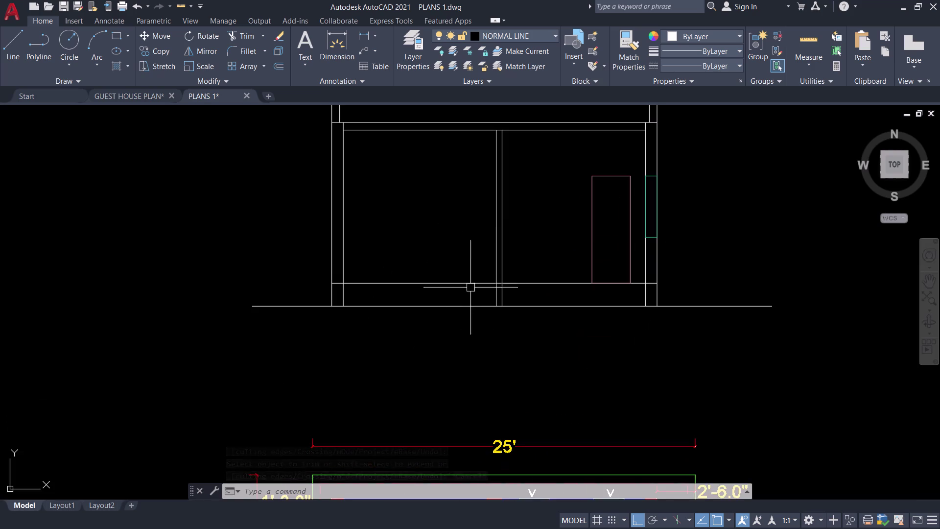
scroll(up, 3)
key(t)
key(r)
key(space)
click(549, 295)
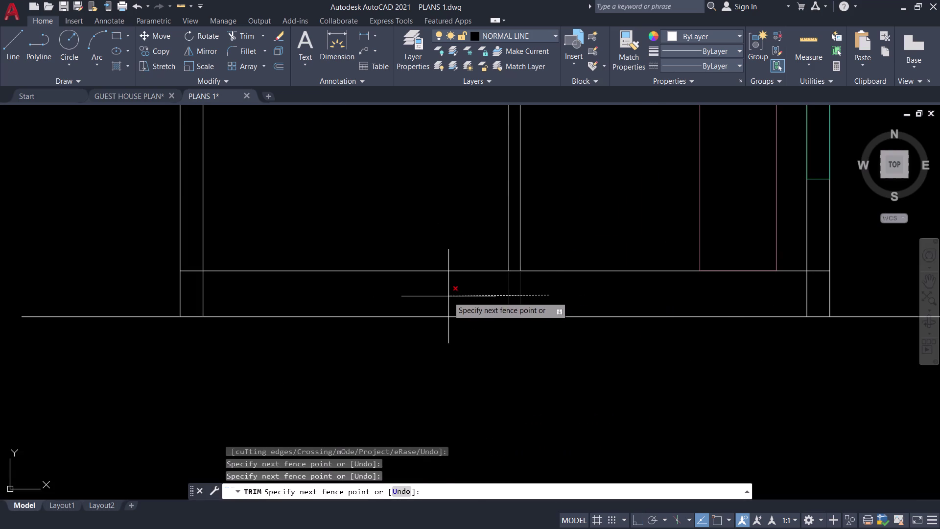
click(447, 296)
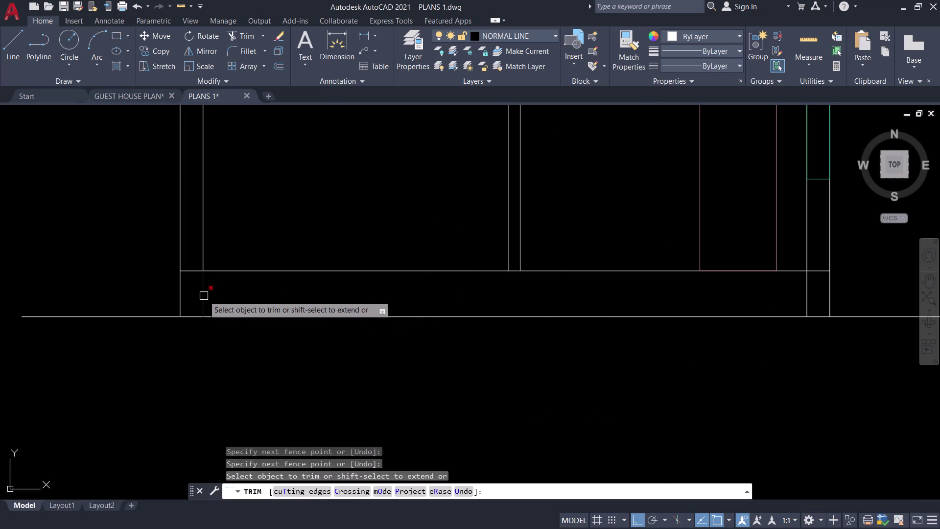
click(203, 295)
click(803, 289)
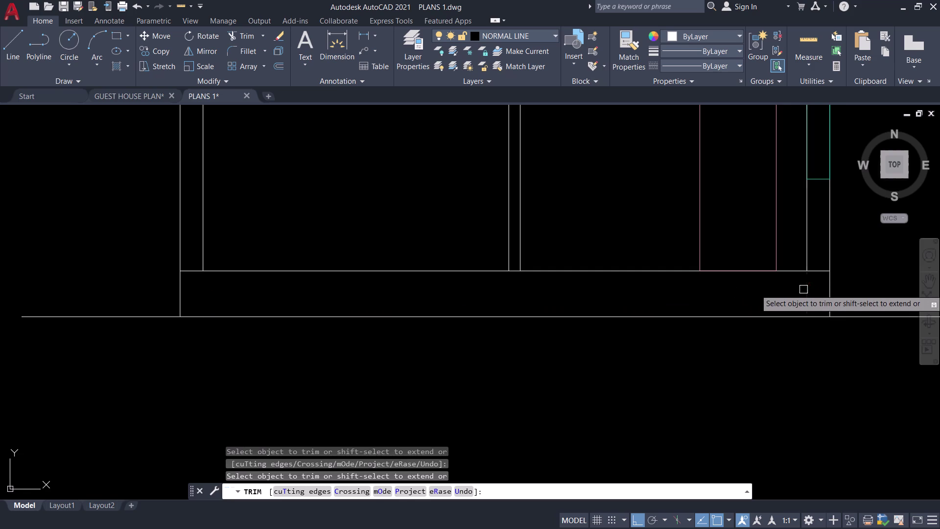
key(Escape)
scroll(down, 3)
scroll(down, 3)
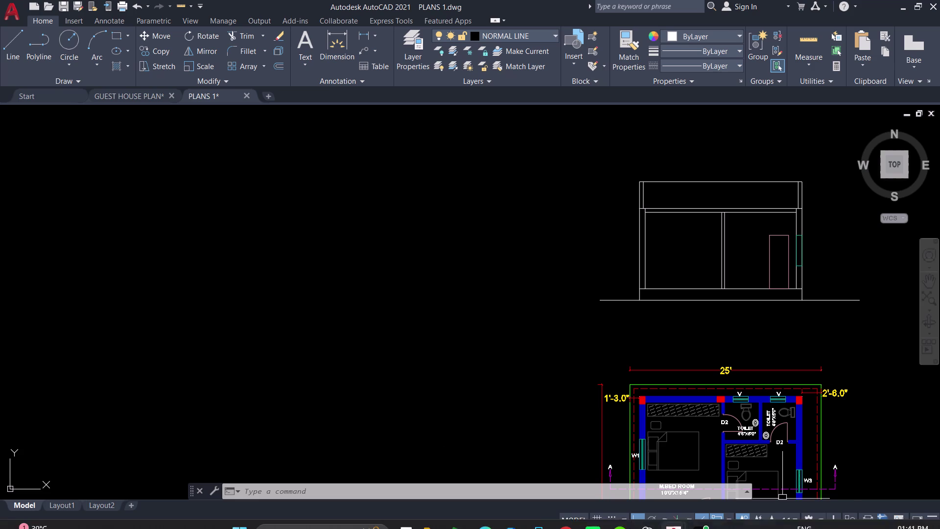
Bring the File Explorer window with the CAD. DWG Files folder to the front.
click(435, 515)
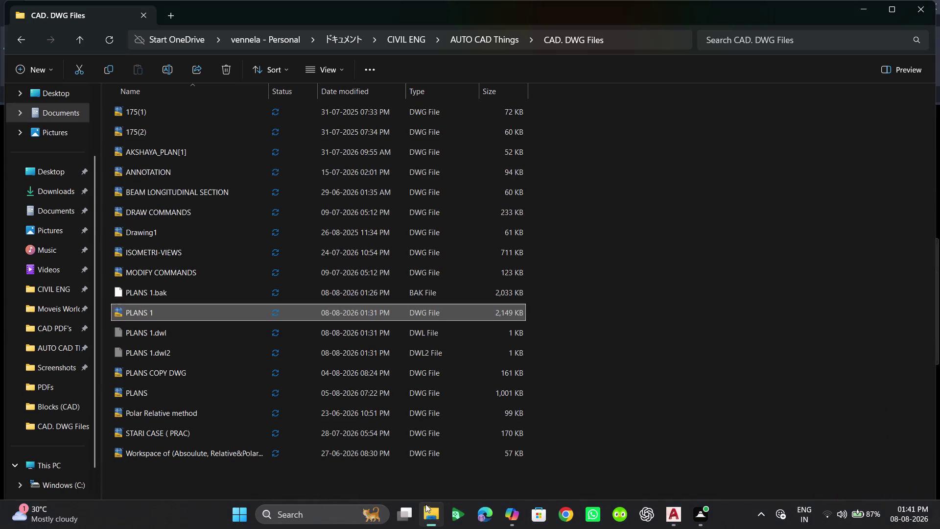
Go back to AUTO CAD Things and open the Blocks (CAD) folder.
click(16, 29)
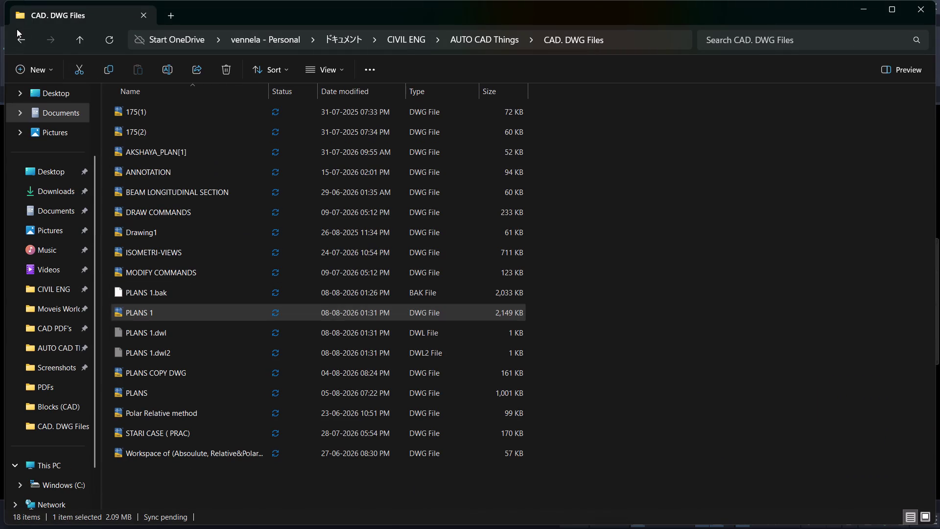
click(19, 40)
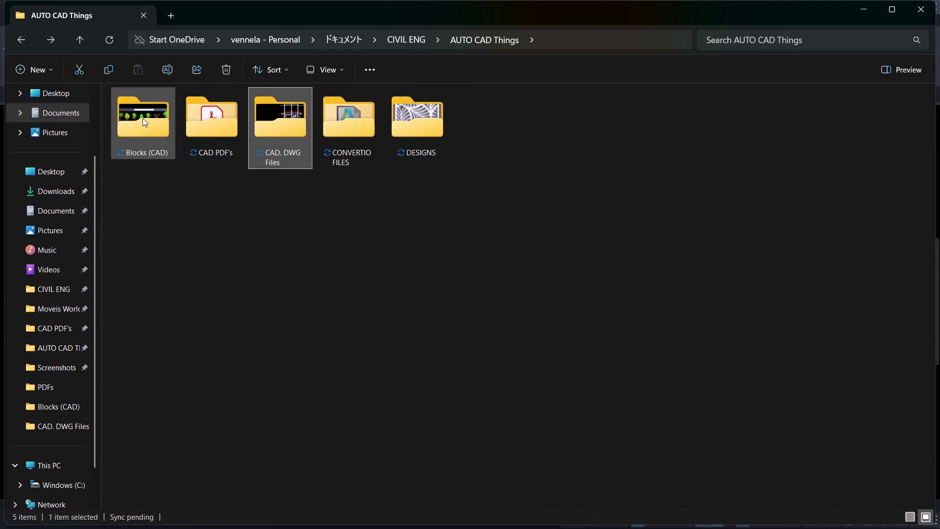
double_click(145, 123)
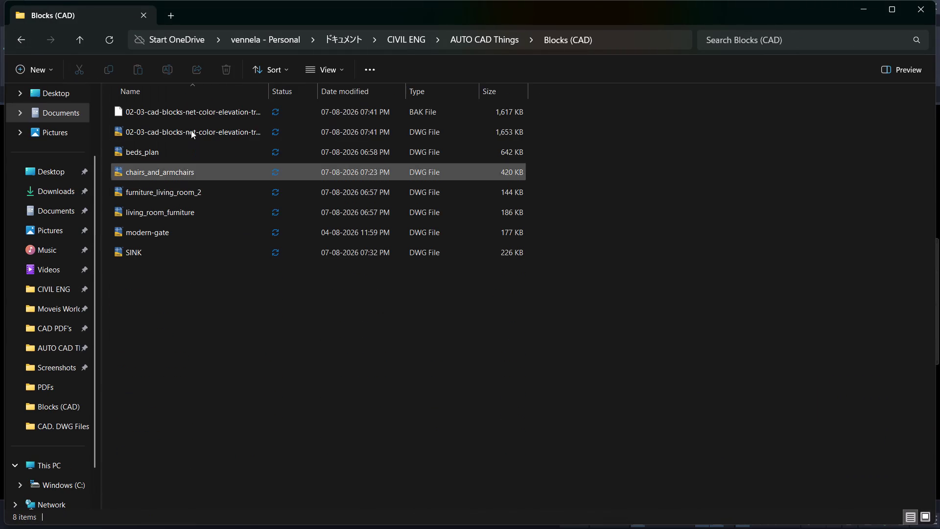
Select all eight block files, from the first file through living_room_furniture, modern-gate and SINK.
click(186, 112)
click(187, 128)
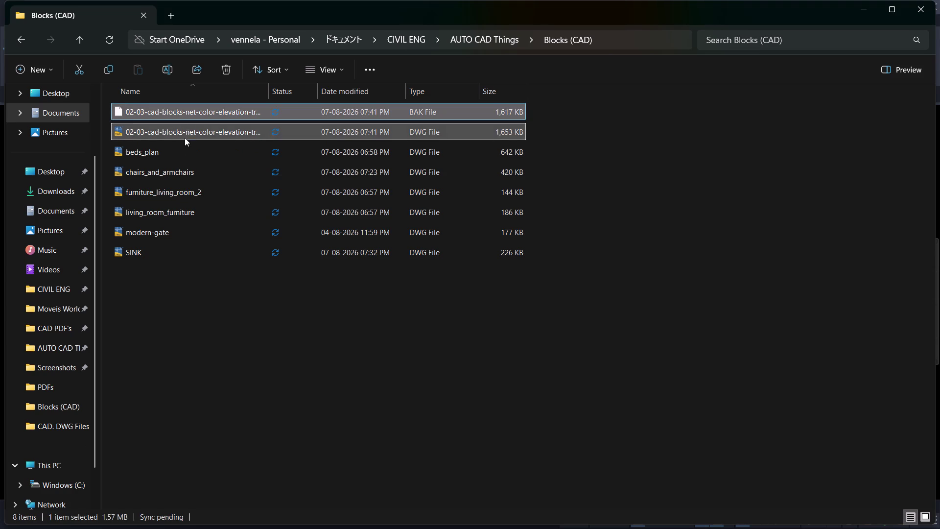
click(181, 147)
click(180, 164)
click(174, 185)
click(165, 207)
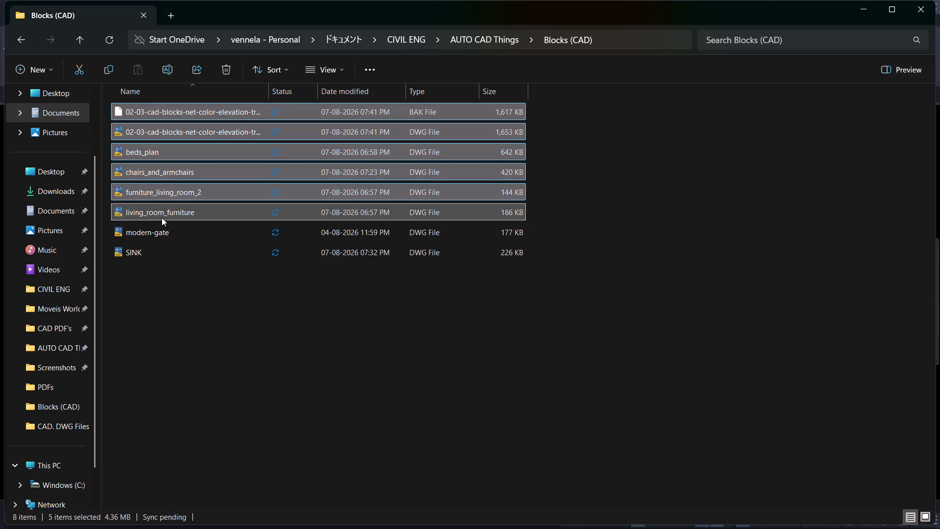
click(160, 228)
click(151, 255)
click(199, 71)
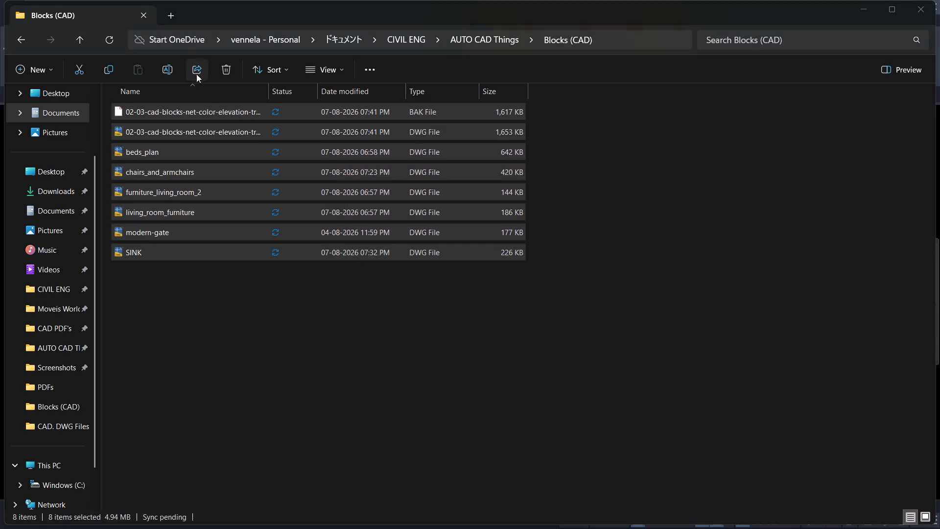
click(445, 331)
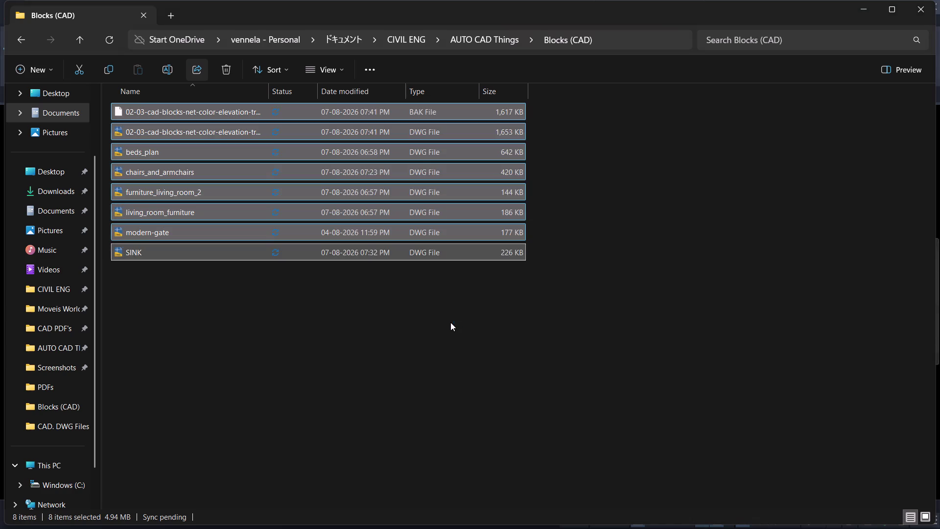